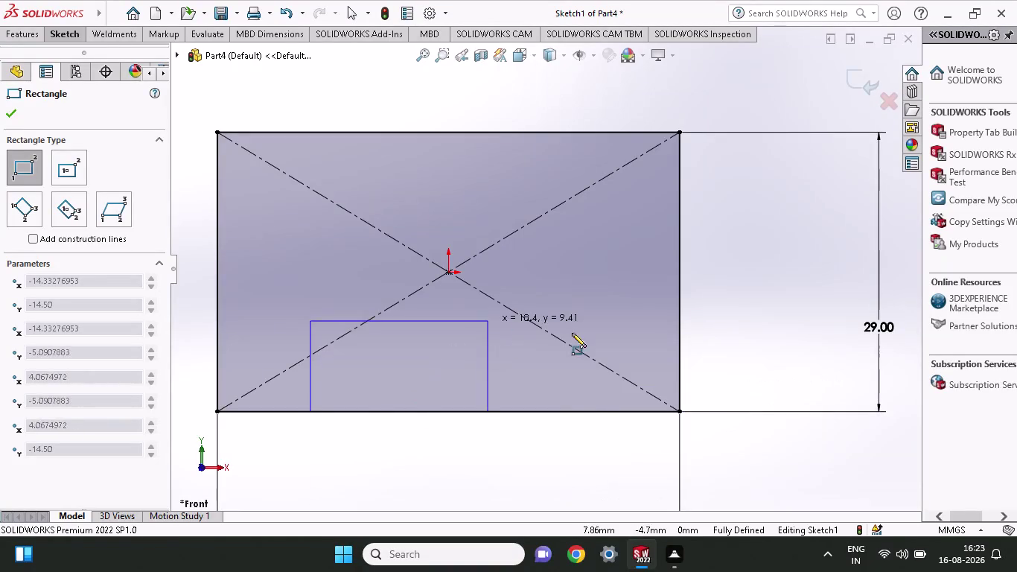
Finish the lower inner rectangle on the bottom edge and dimension its height as 32-19 (13).
click(599, 349)
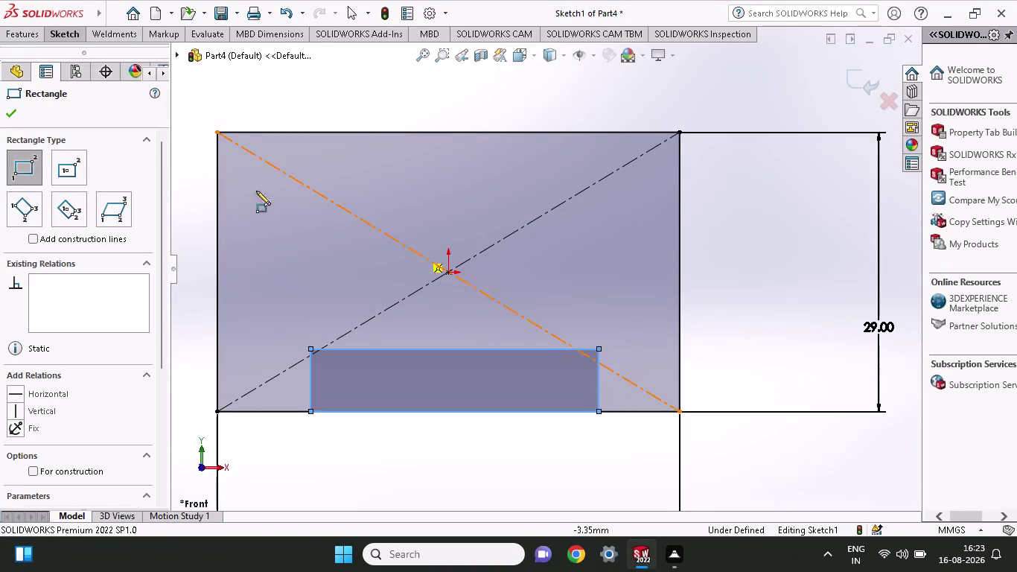
click(62, 39)
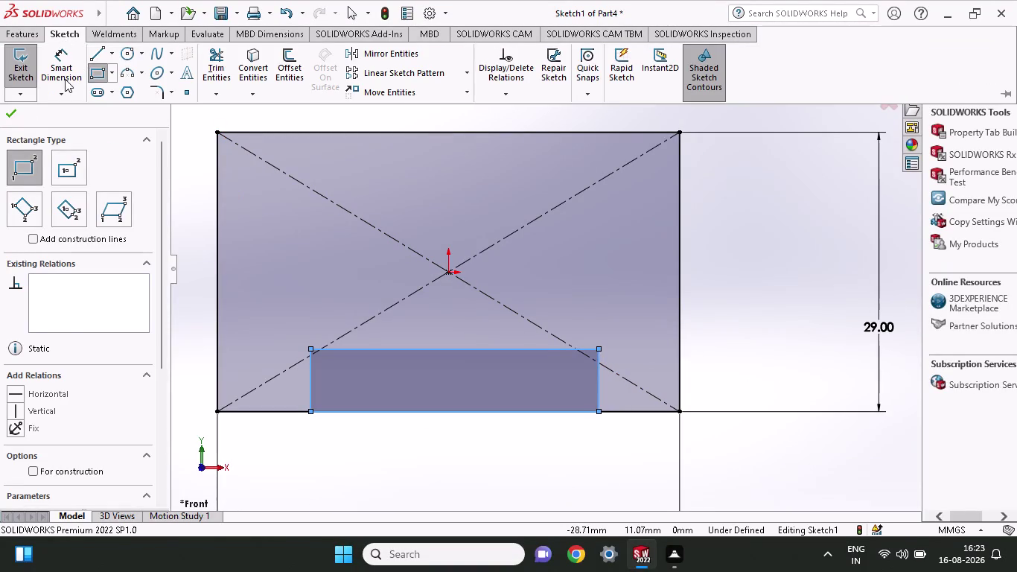
click(65, 79)
scroll(up, 3)
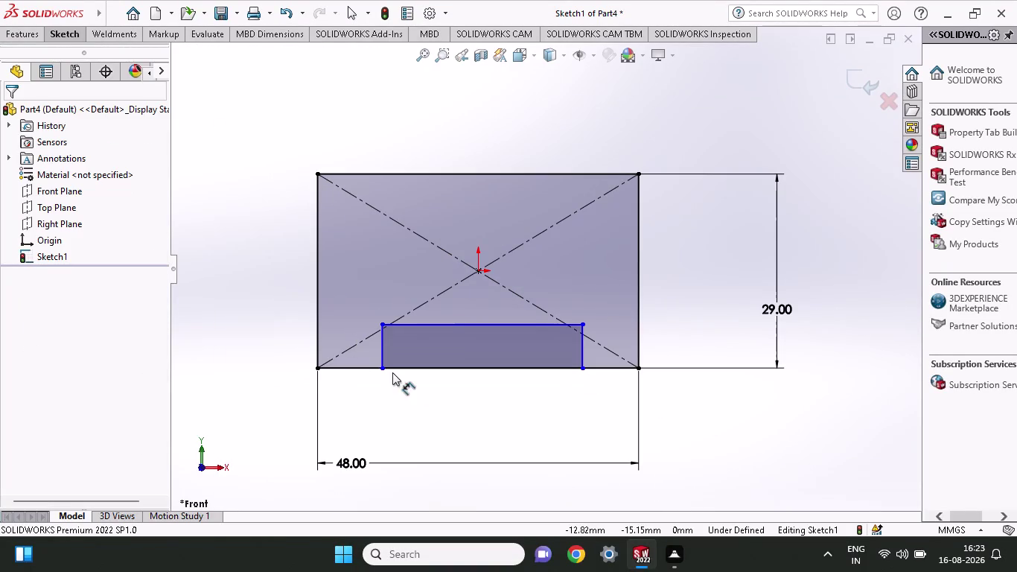
click(379, 370)
click(380, 320)
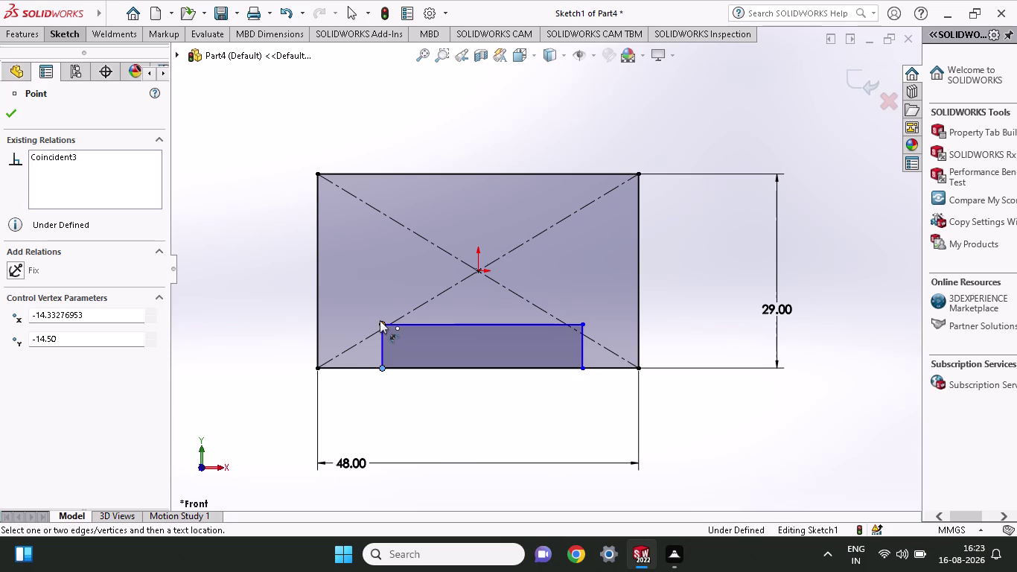
click(243, 315)
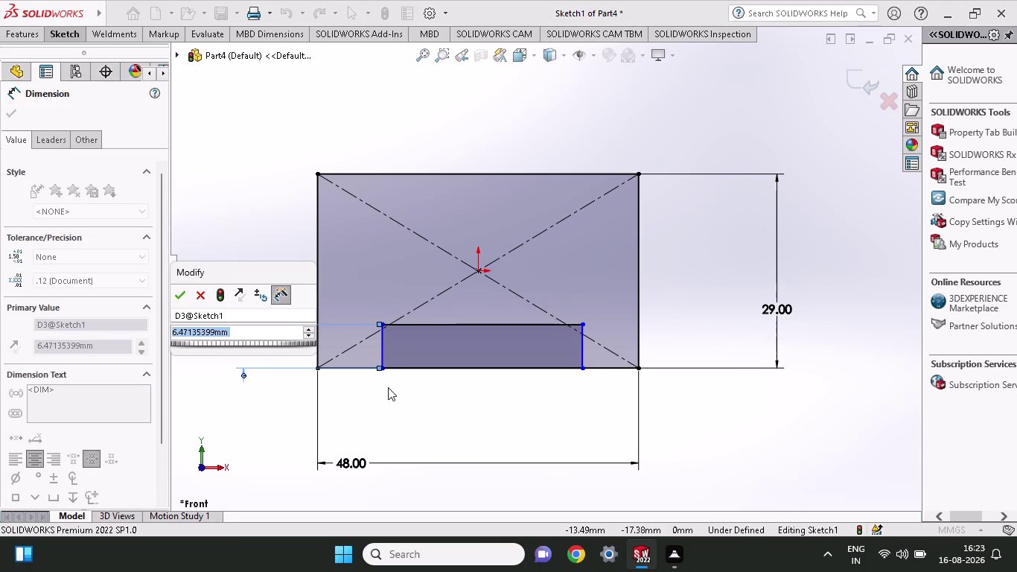
text(32-)
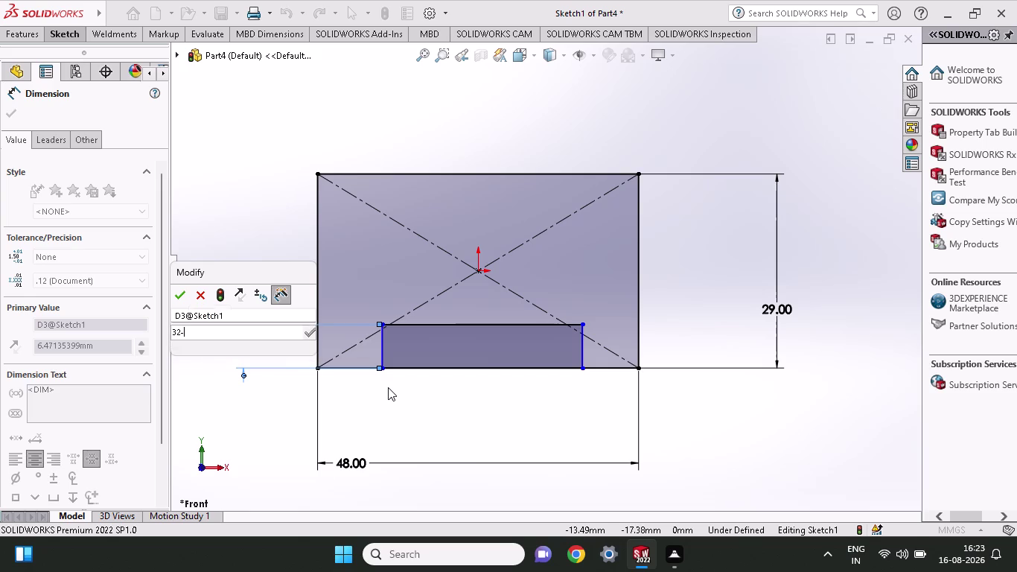
text(19)
key(Return)
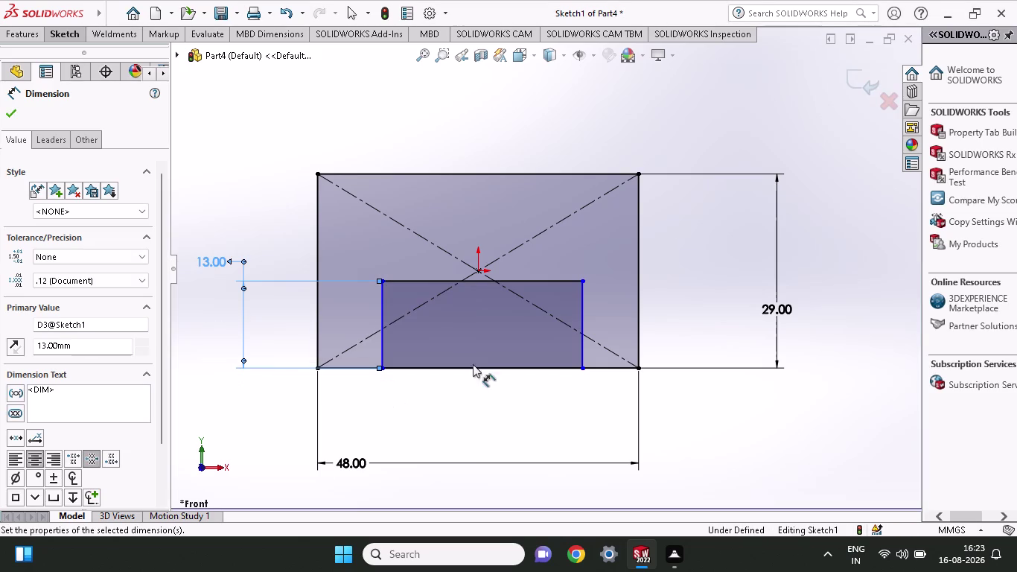
Offset the rectangle's lower-left corner 35/2 (17.5) from the bottom-edge midpoint.
click(382, 367)
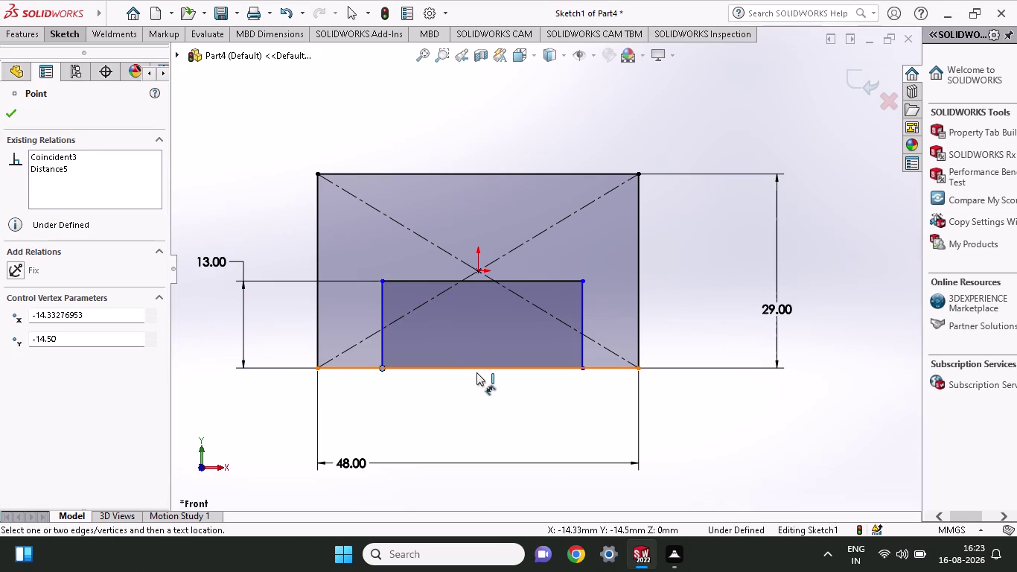
click(480, 367)
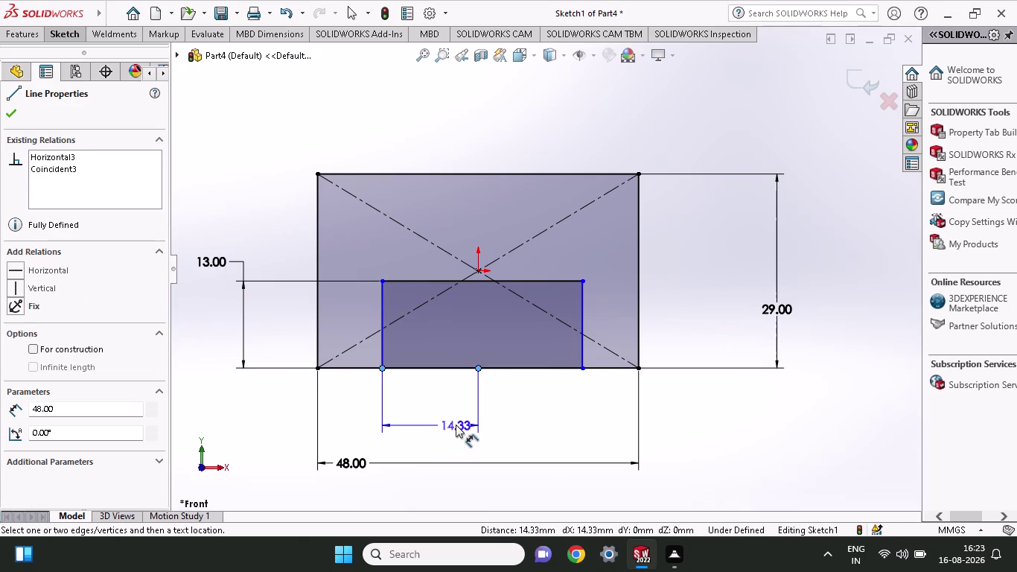
click(455, 425)
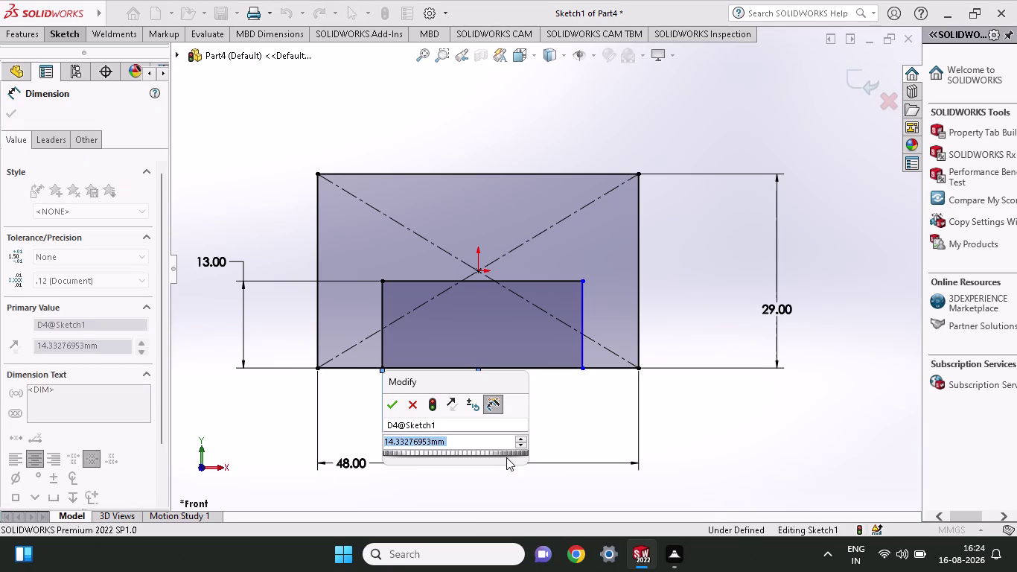
key(3)
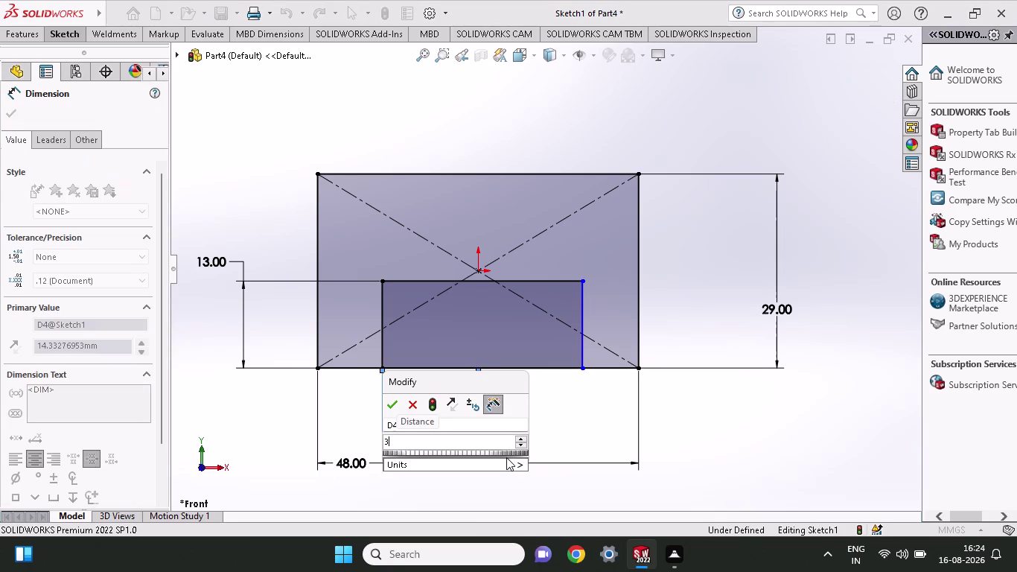
text(5/2)
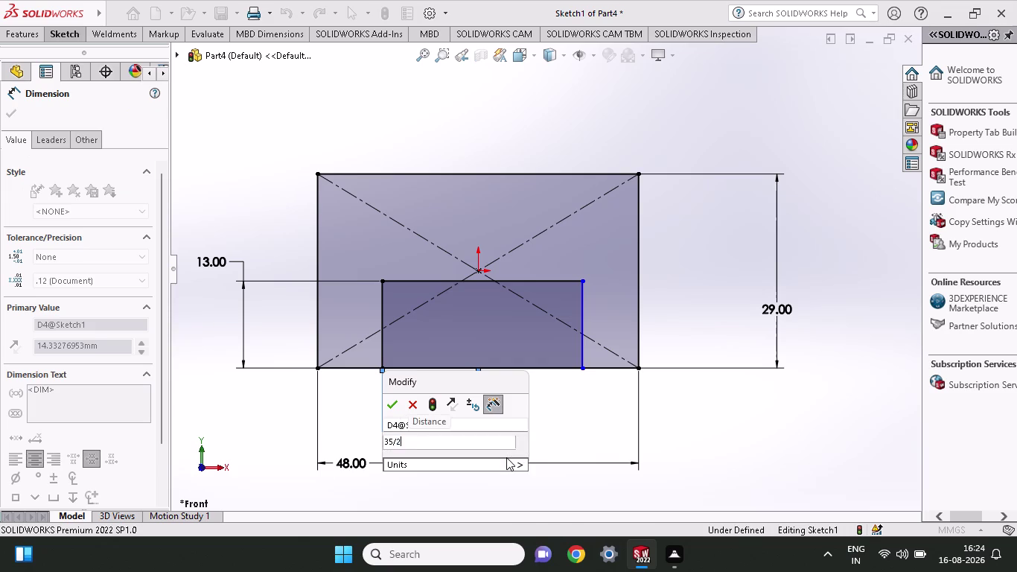
key(Return)
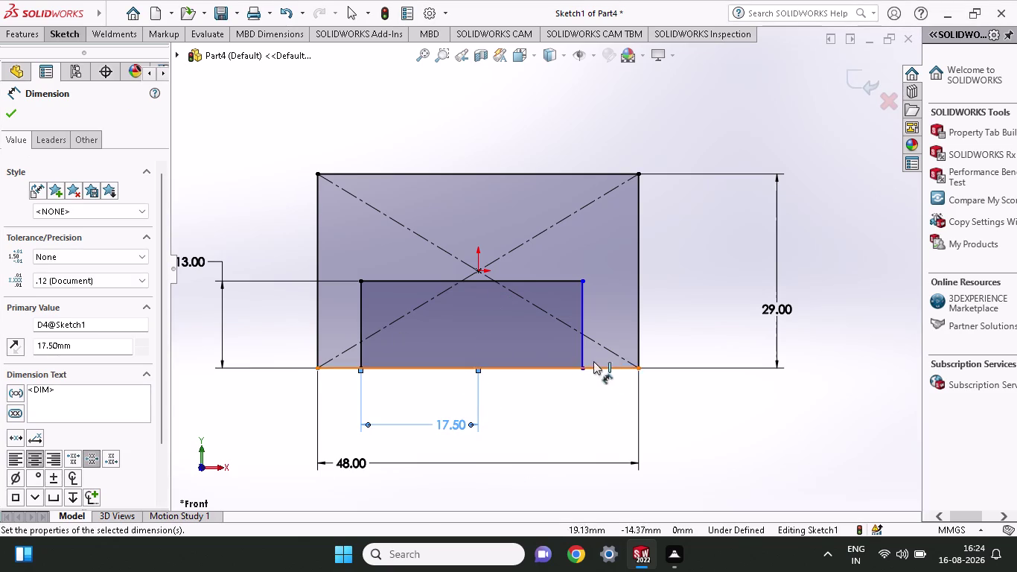
Dimension the lower inner rectangle's width to 35 mm.
click(586, 366)
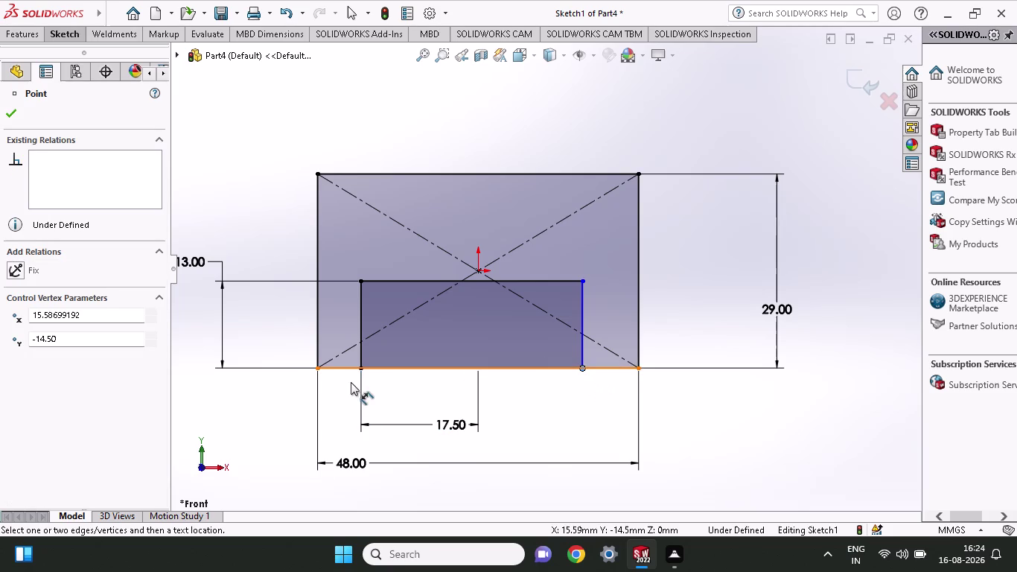
click(357, 370)
click(499, 443)
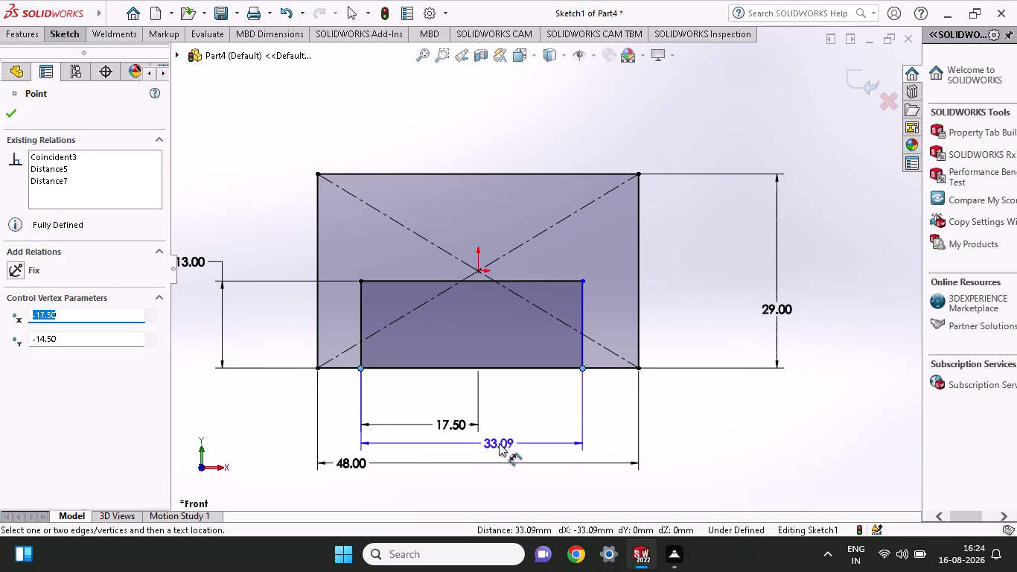
text(35)
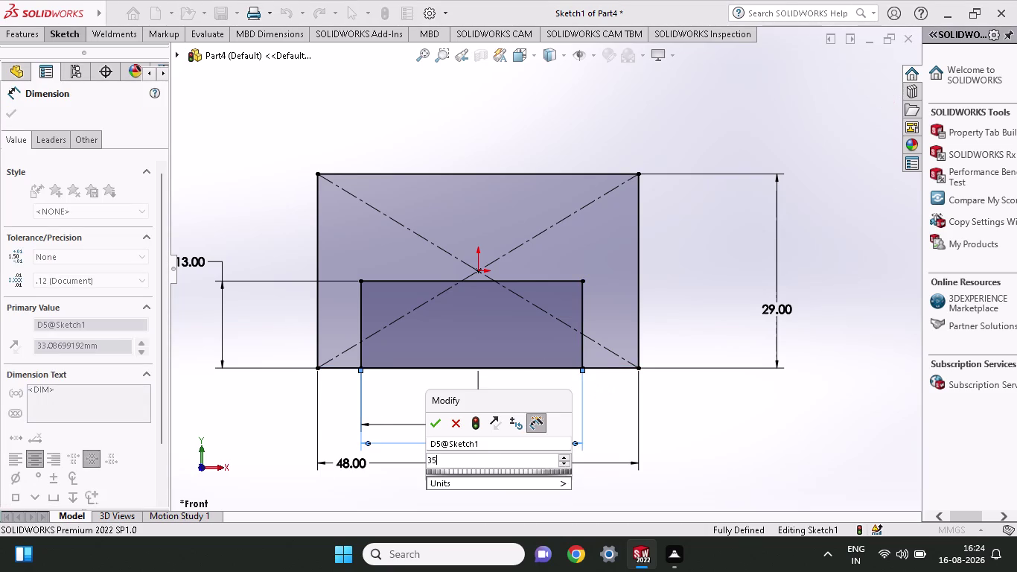
key(Return)
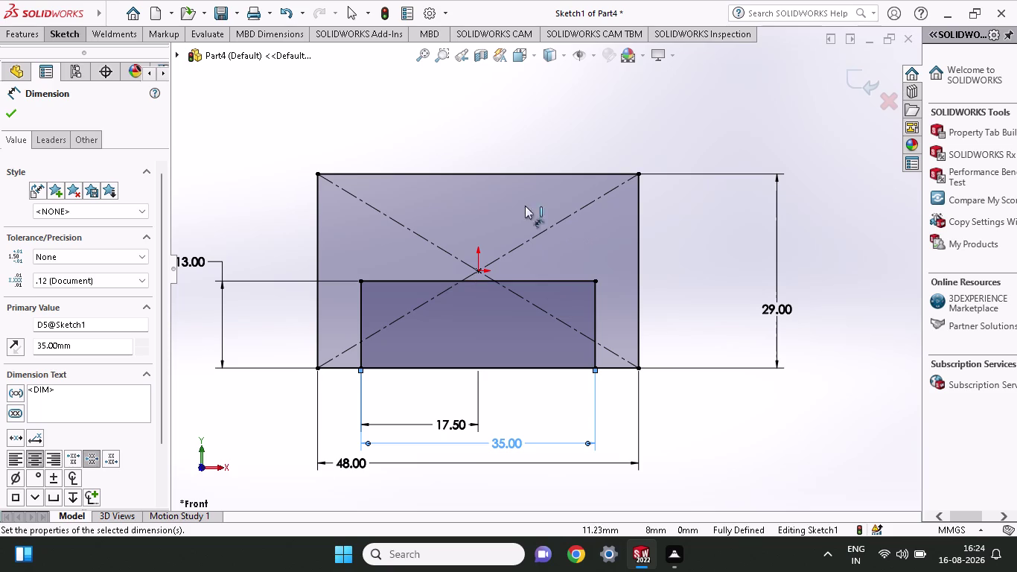
click(44, 35)
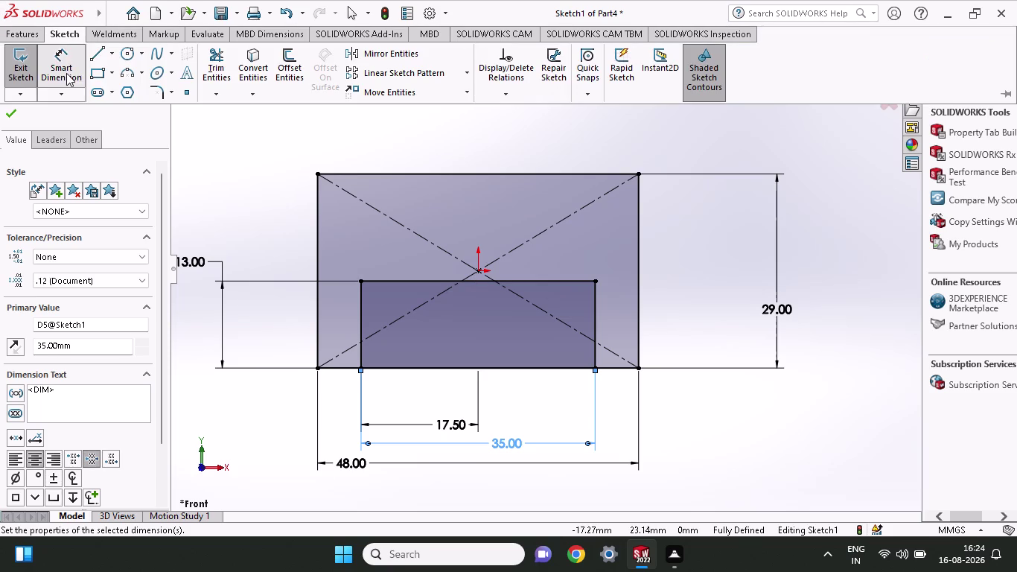
click(92, 72)
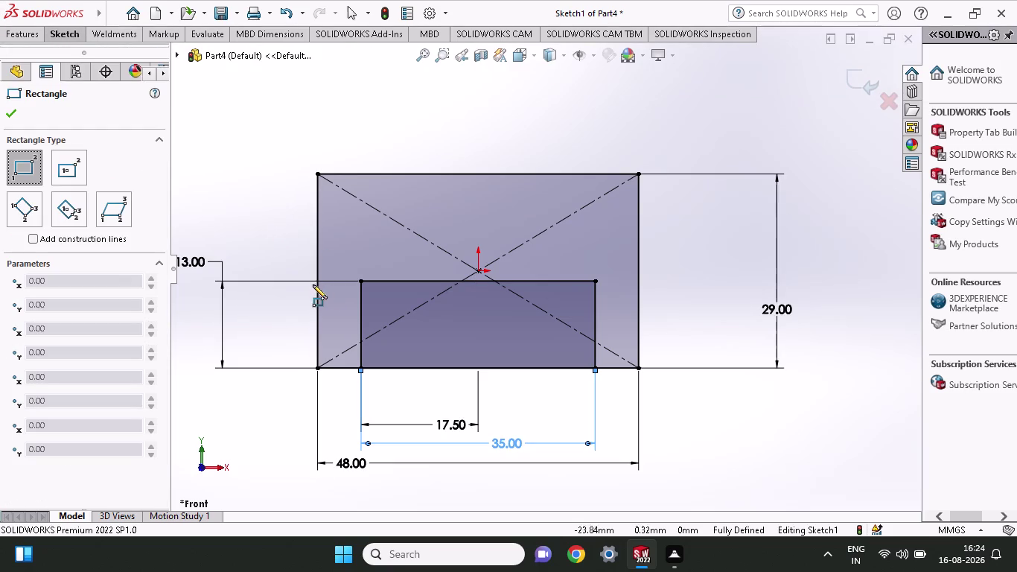
Draw an upper rectangle spanning from the left edge to the right edge.
click(316, 278)
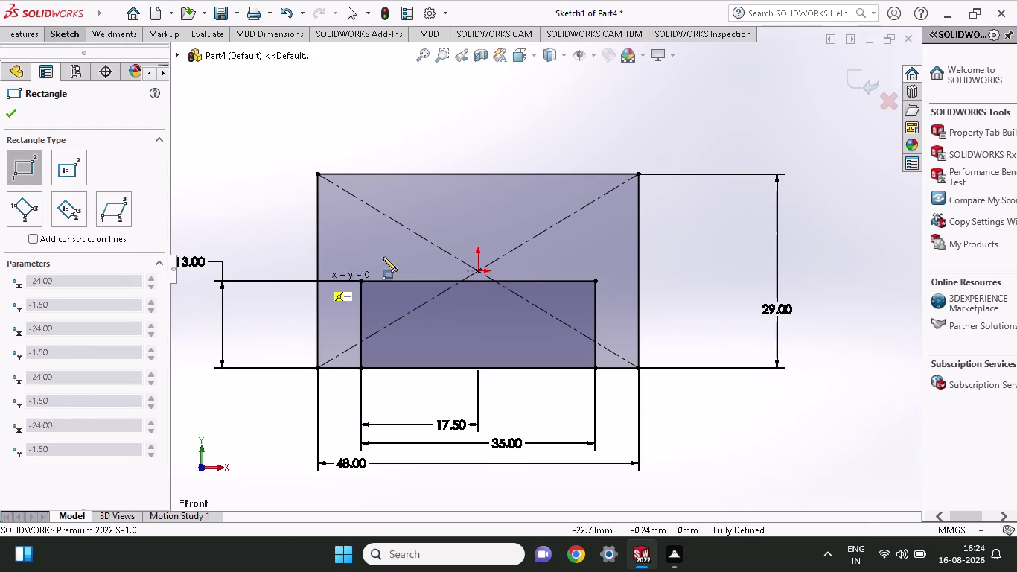
click(635, 232)
click(66, 38)
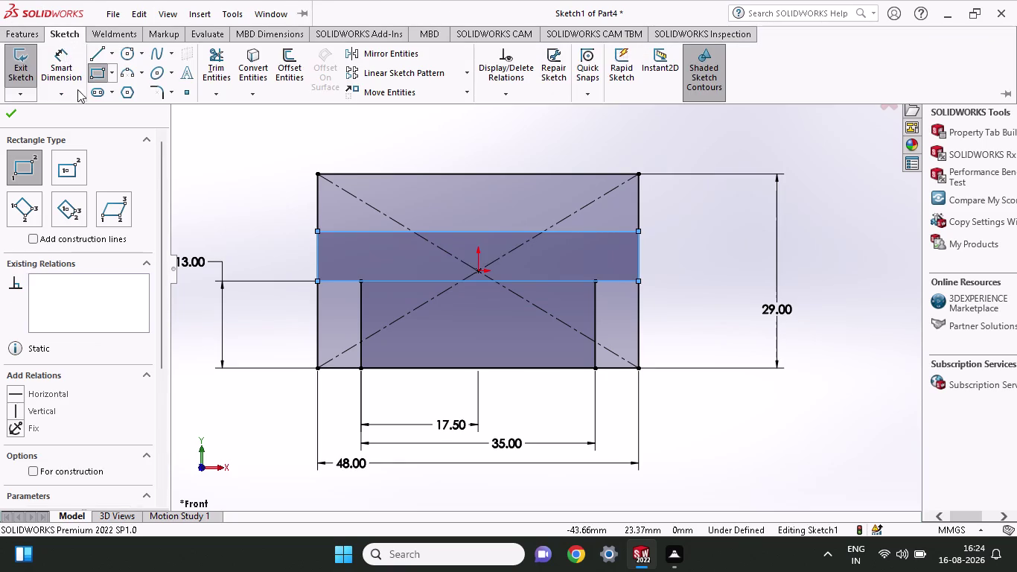
click(70, 74)
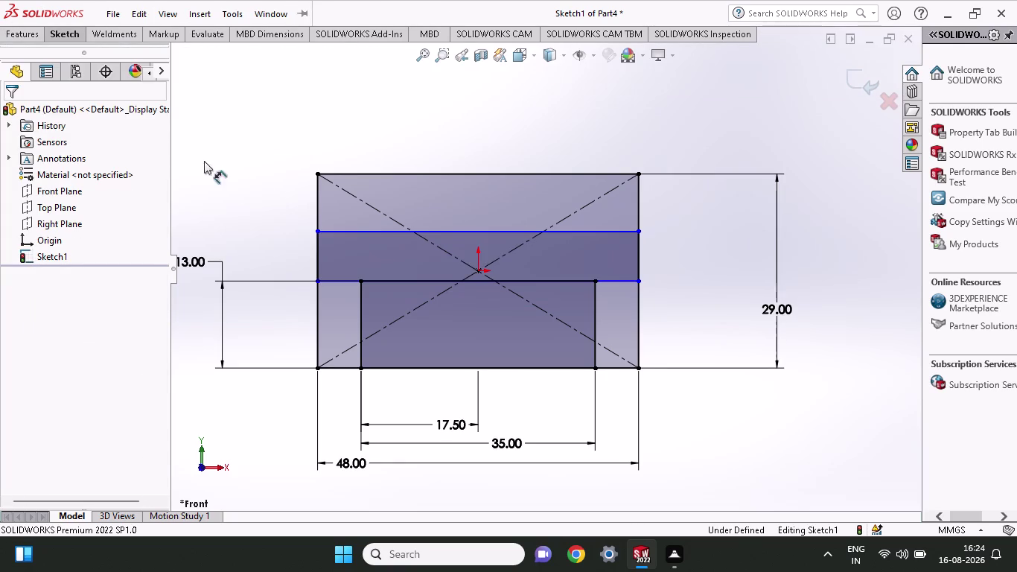
Dimension the band's height as 38-32, making it 6 mm.
click(318, 279)
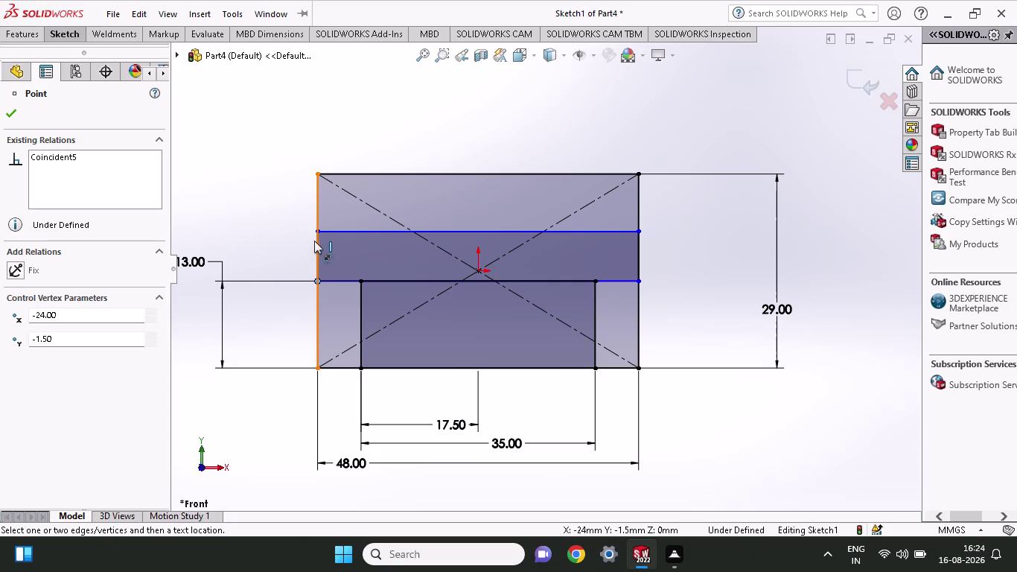
click(318, 233)
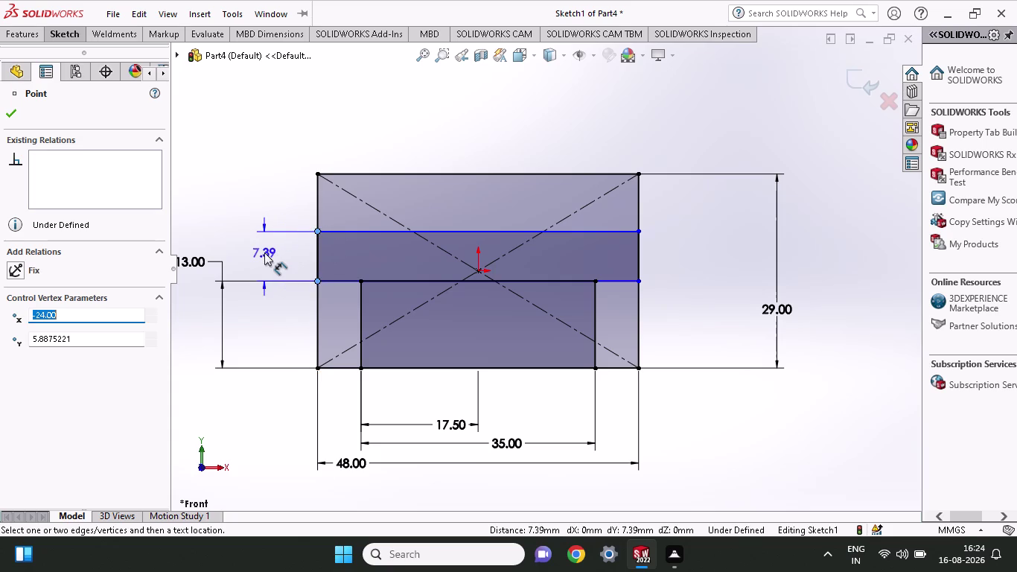
click(264, 252)
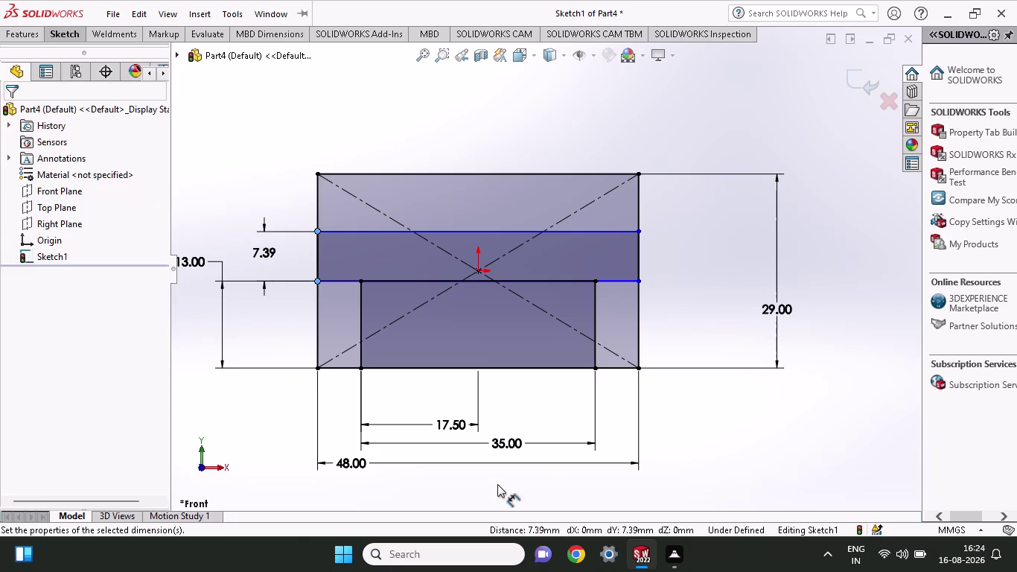
text(38-)
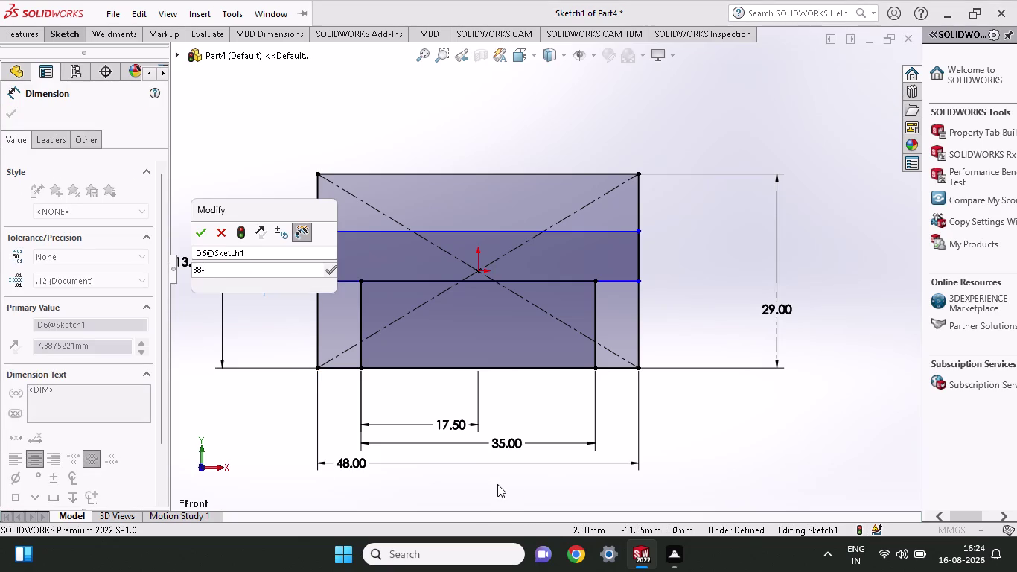
text(32)
key(Return)
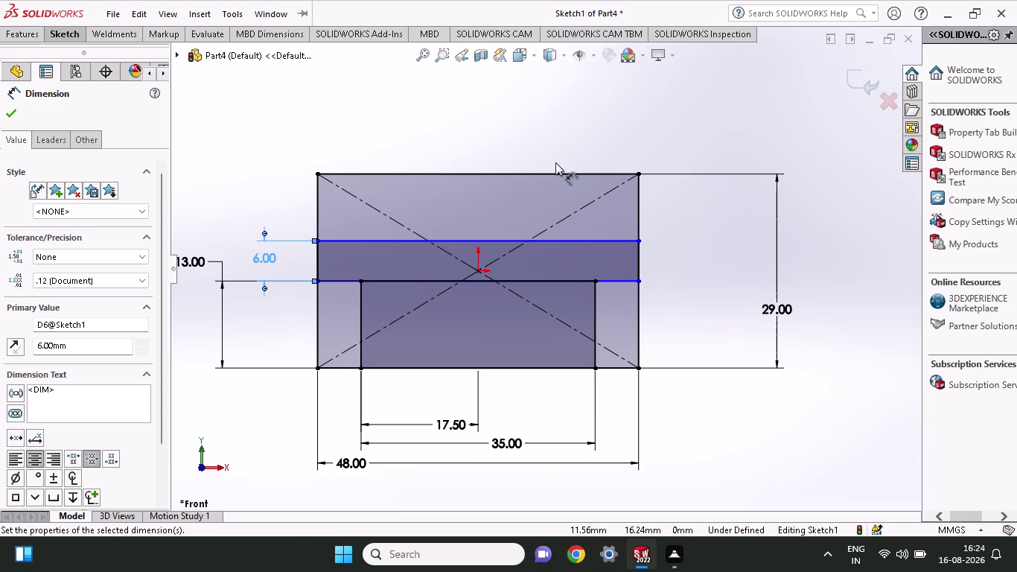
click(60, 25)
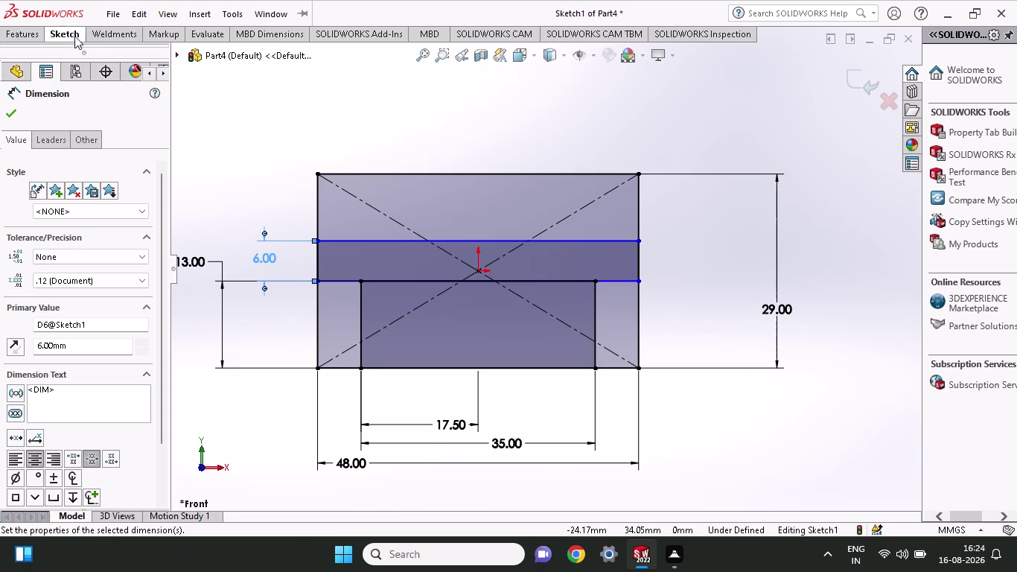
click(70, 38)
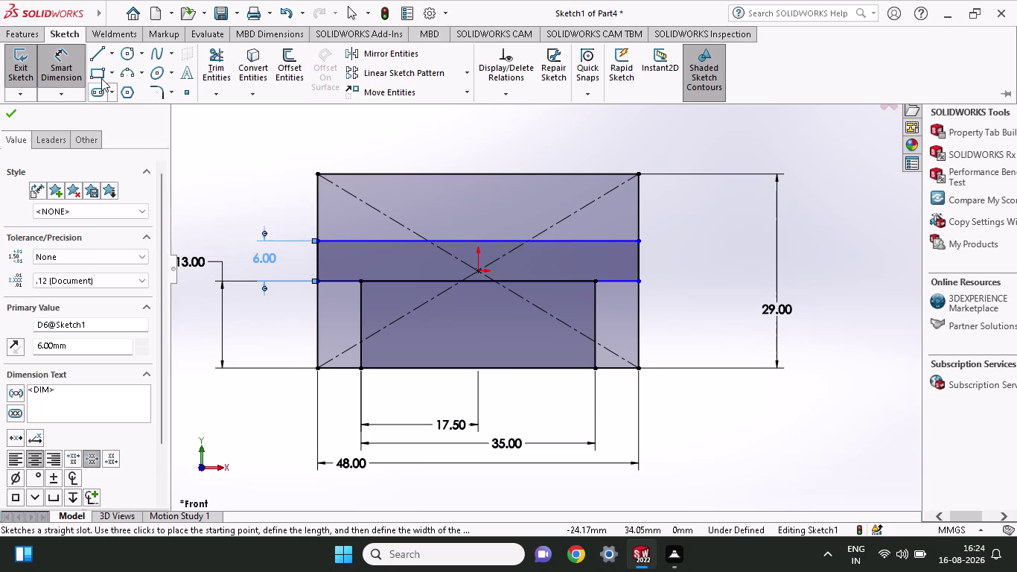
Draw a corner rectangle above the band, resting on its upper line.
click(102, 70)
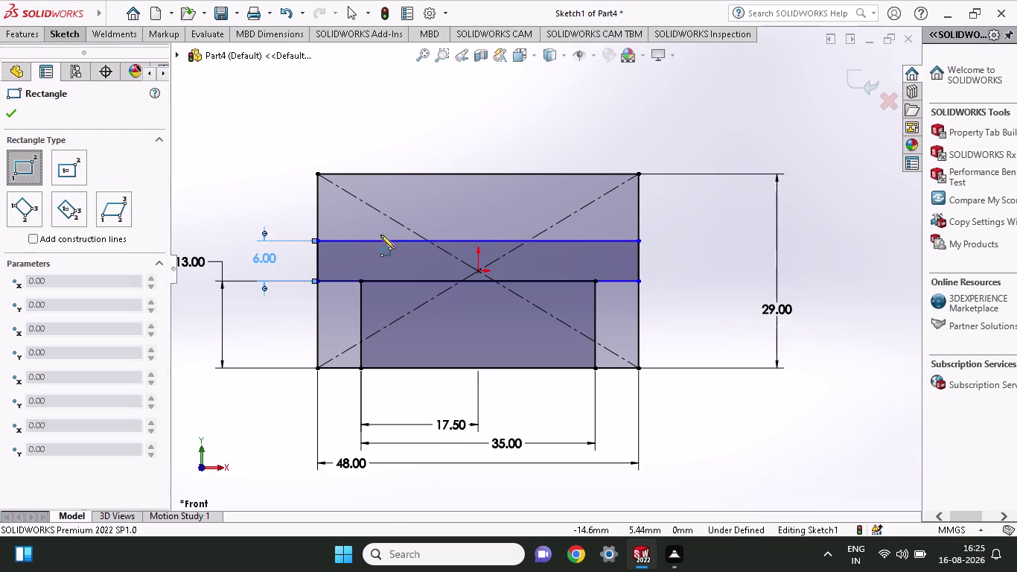
click(380, 242)
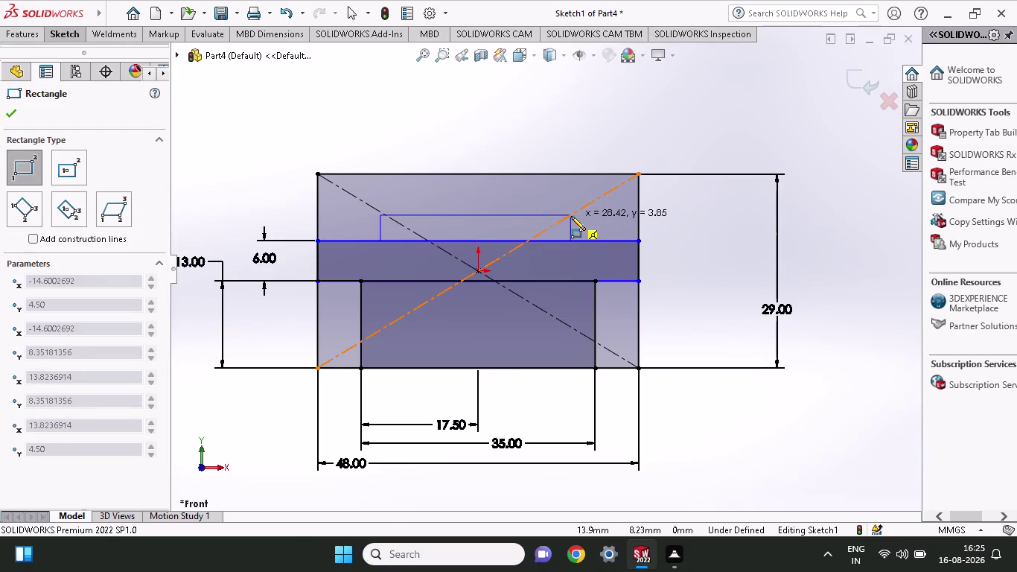
click(571, 216)
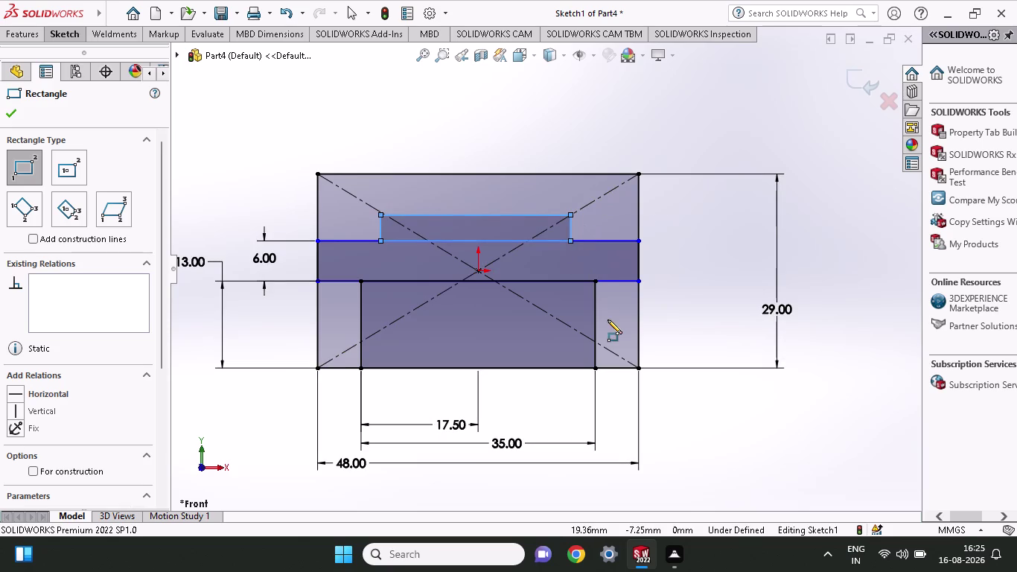
click(69, 30)
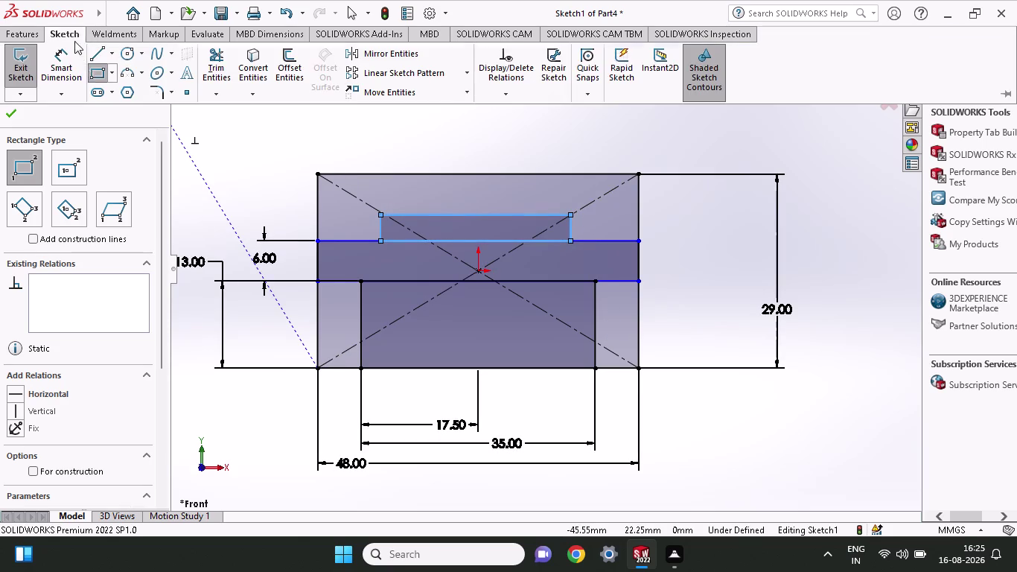
click(47, 61)
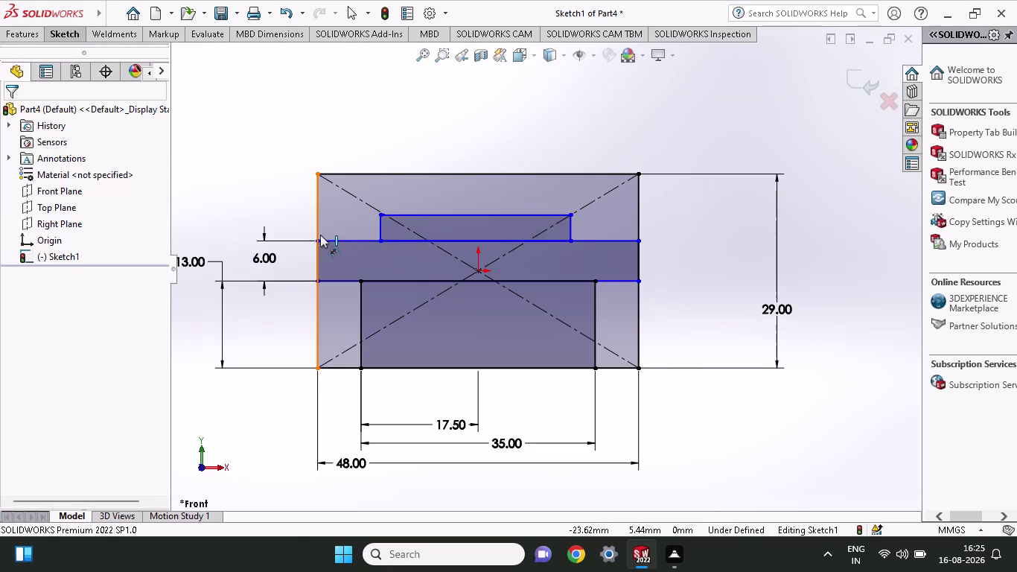
Try a 3 mm height dimension from the band's upper line, then undo it.
click(319, 238)
click(379, 214)
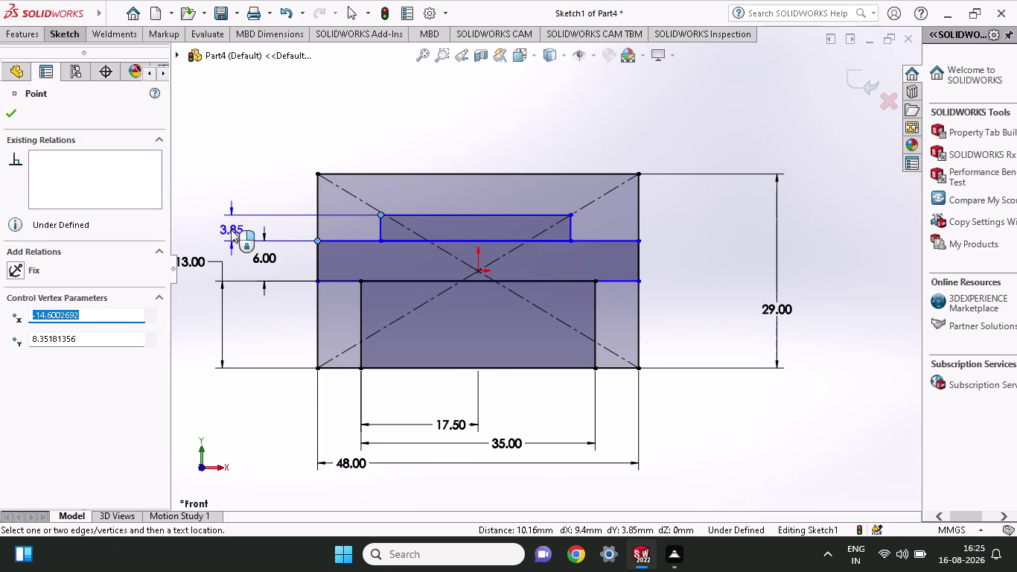
click(231, 230)
key(3)
key(Return)
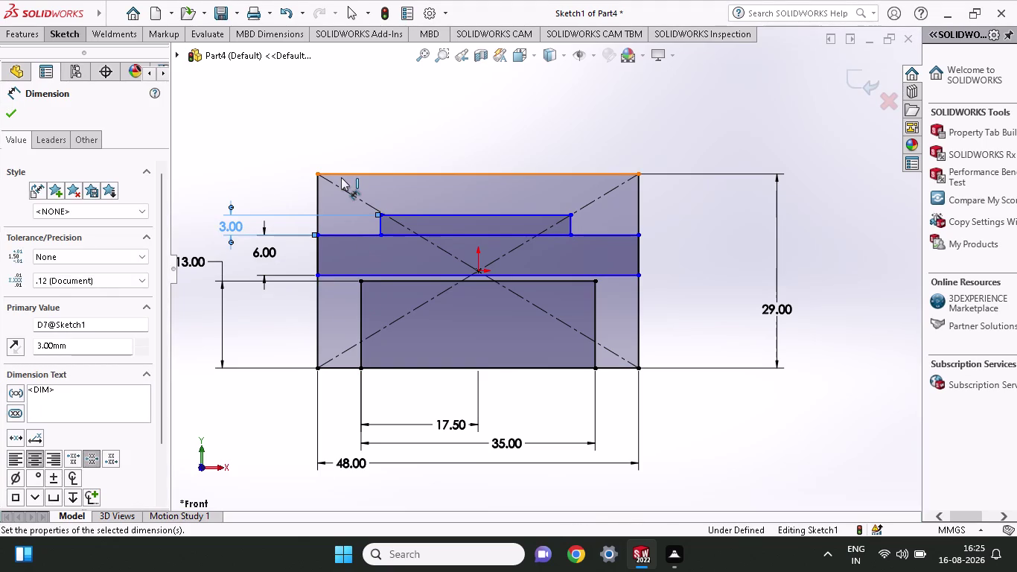
key(ctrl+z)
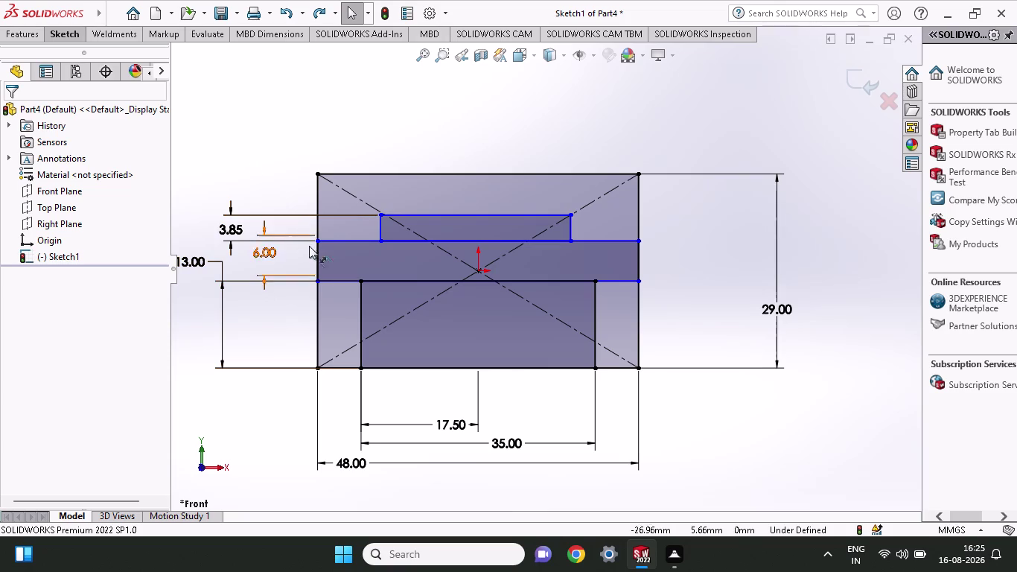
key(grave)
key(grave)
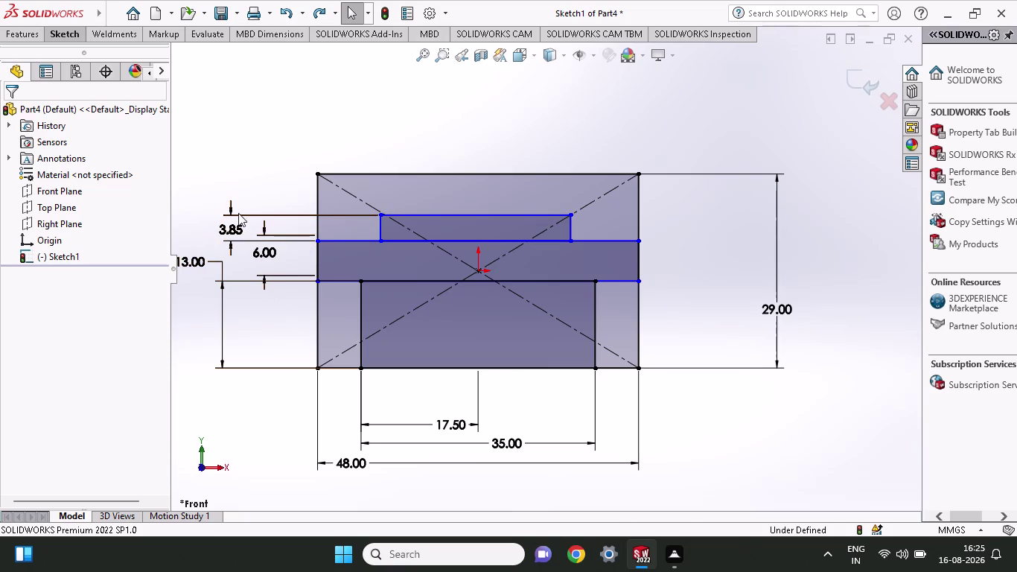
key(ctrl+z)
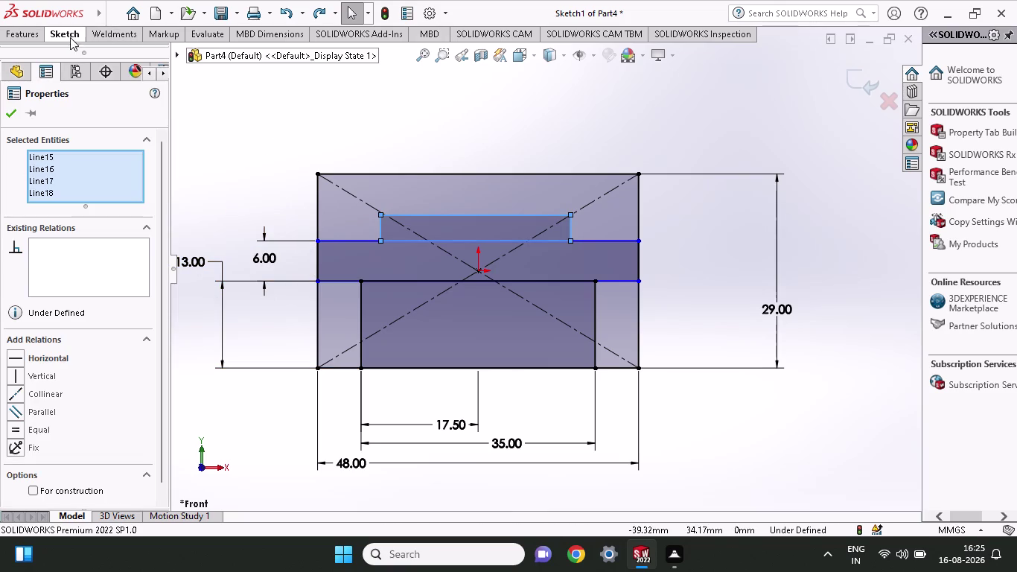
click(73, 35)
Try a 9 mm distance from the rectangle's top to the band's lower line, then undo it.
click(84, 64)
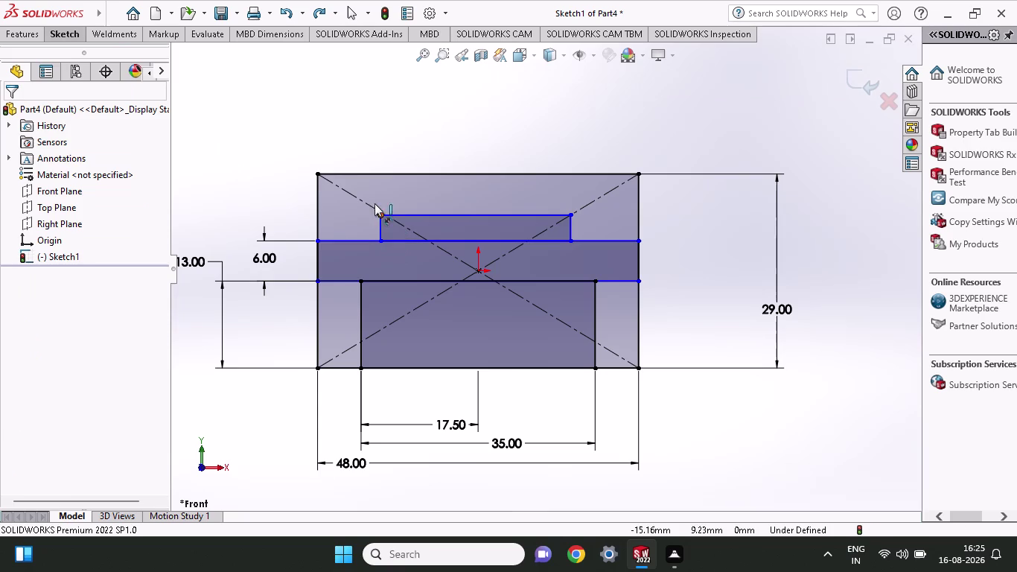
click(378, 213)
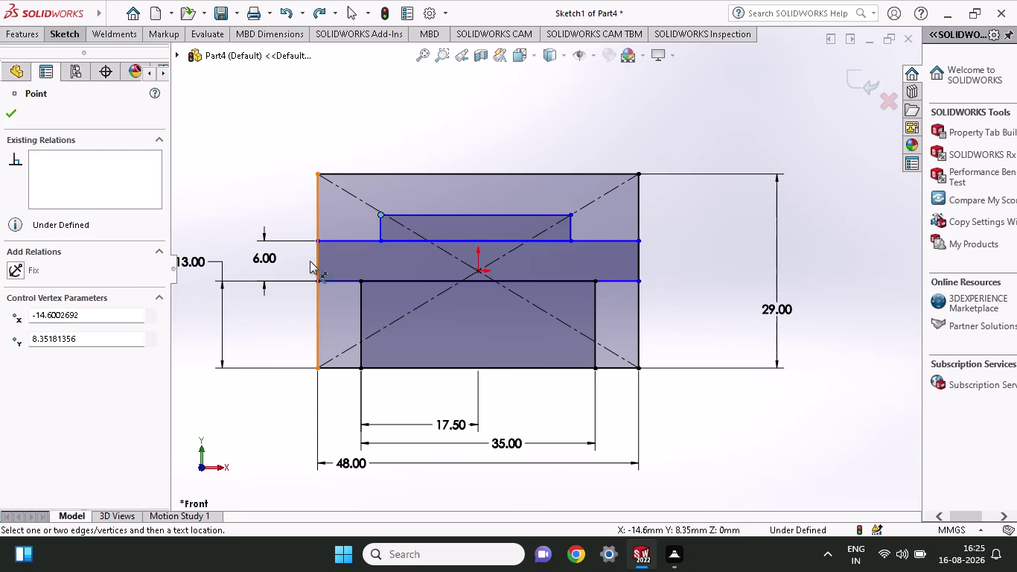
click(322, 283)
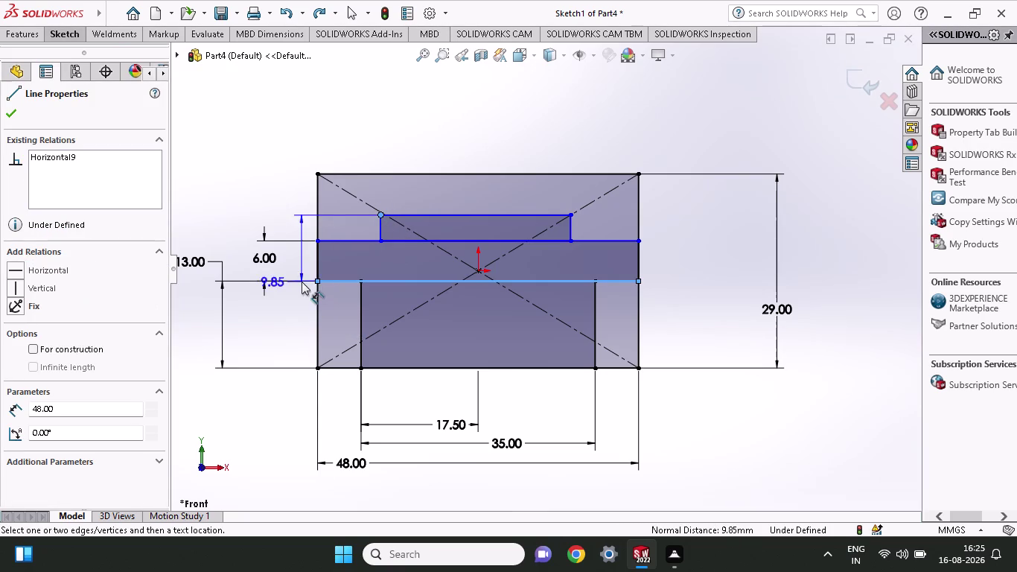
click(233, 279)
key(9)
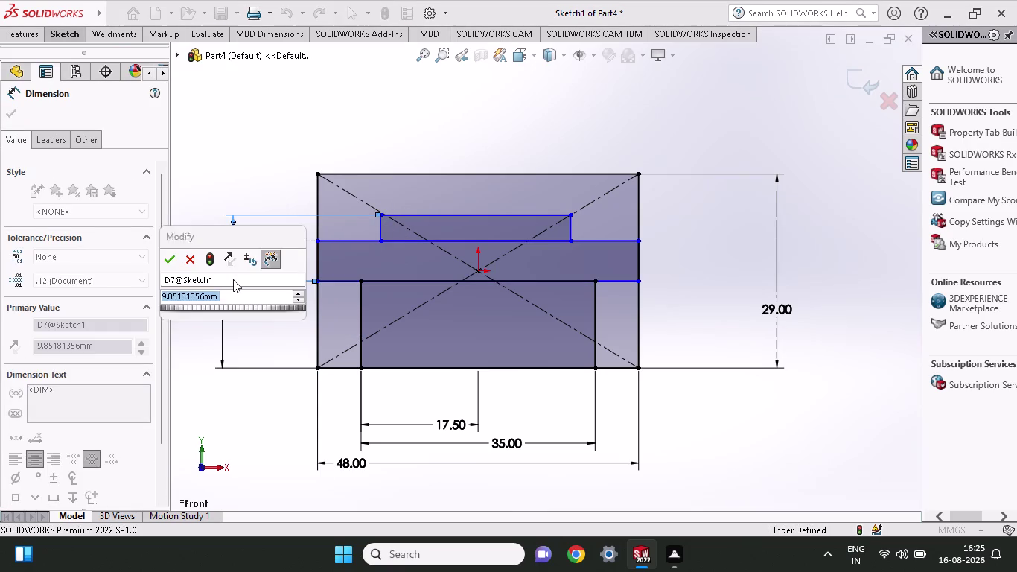
key(Return)
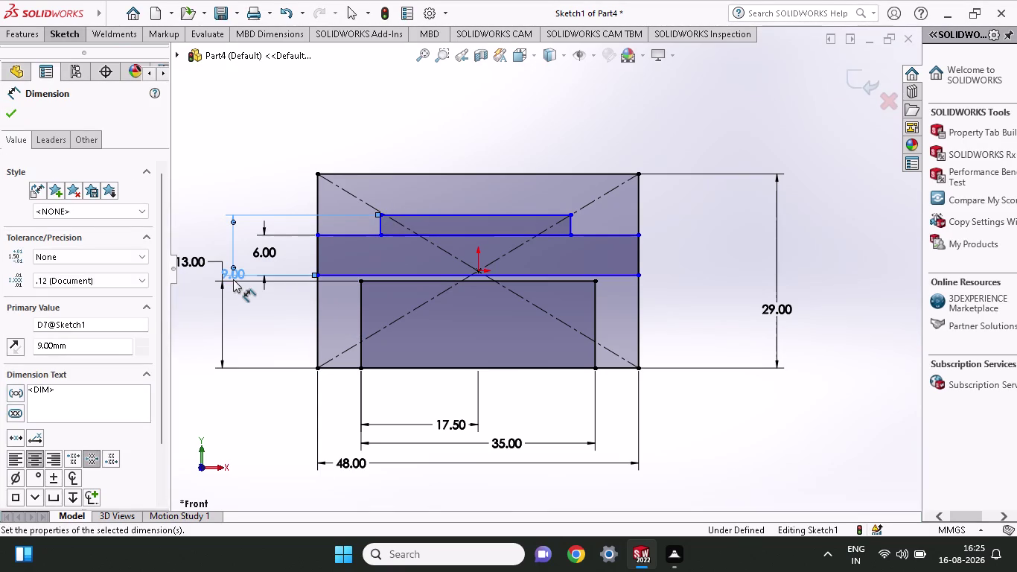
key(ctrl+z)
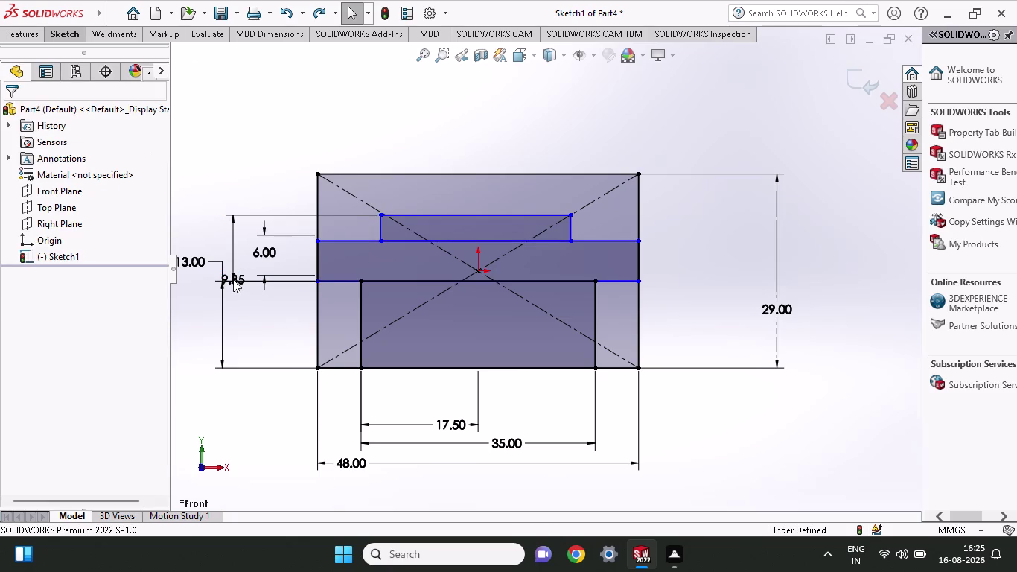
key(ctrl+z)
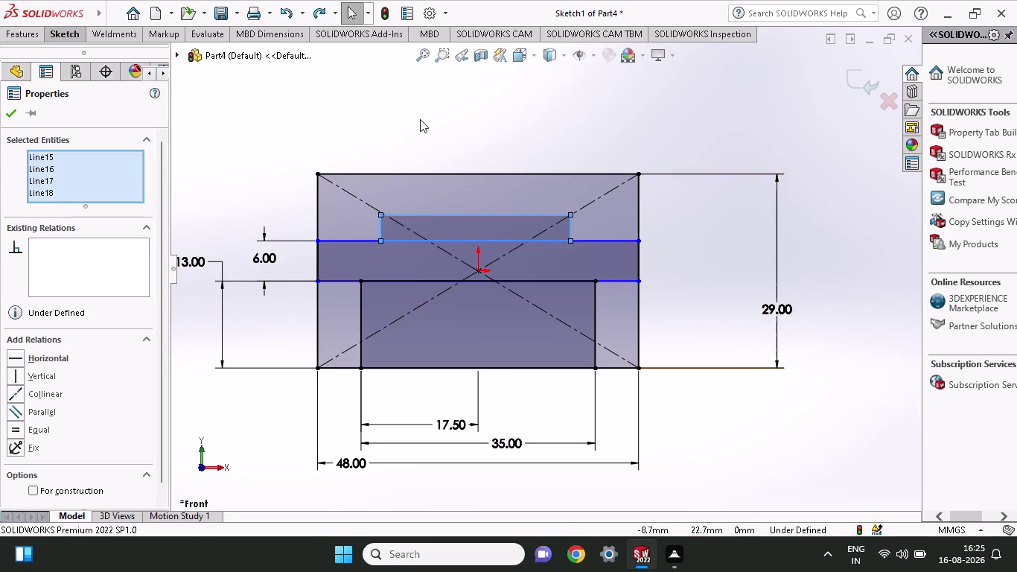
click(62, 37)
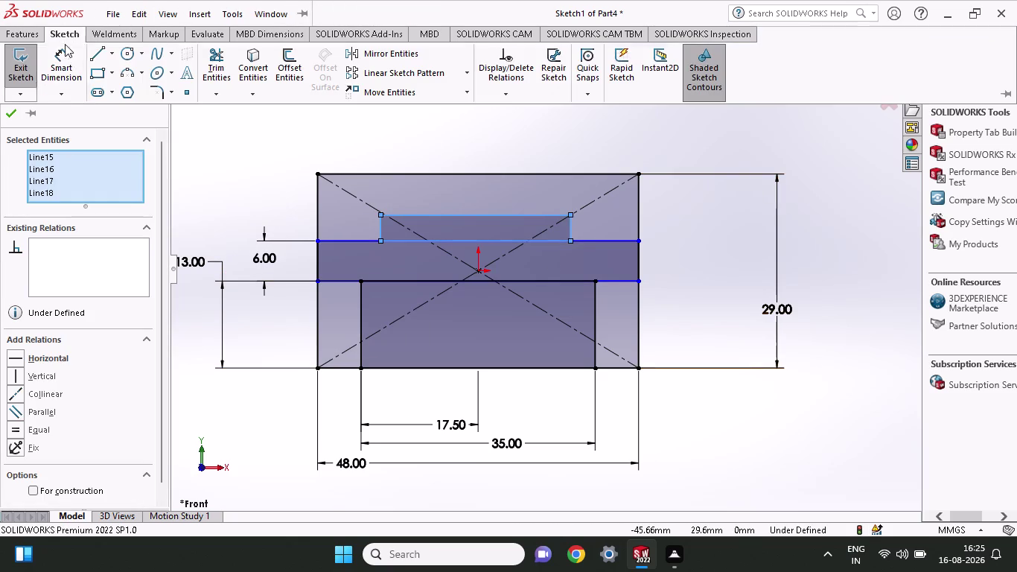
Add a 6.15 mm vertical dimension from the outer top-left corner to the slot's top-left corner.
click(56, 44)
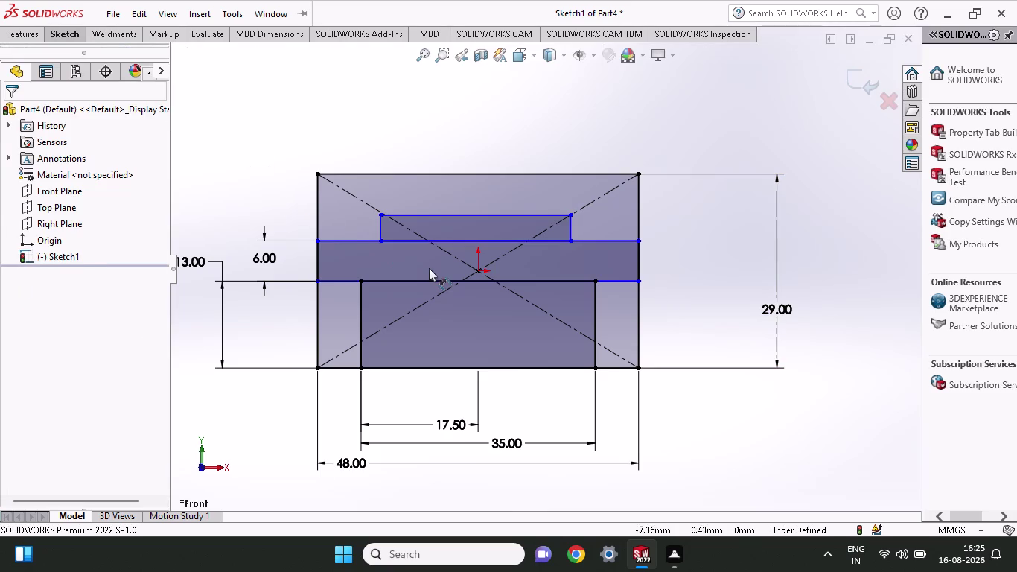
click(381, 212)
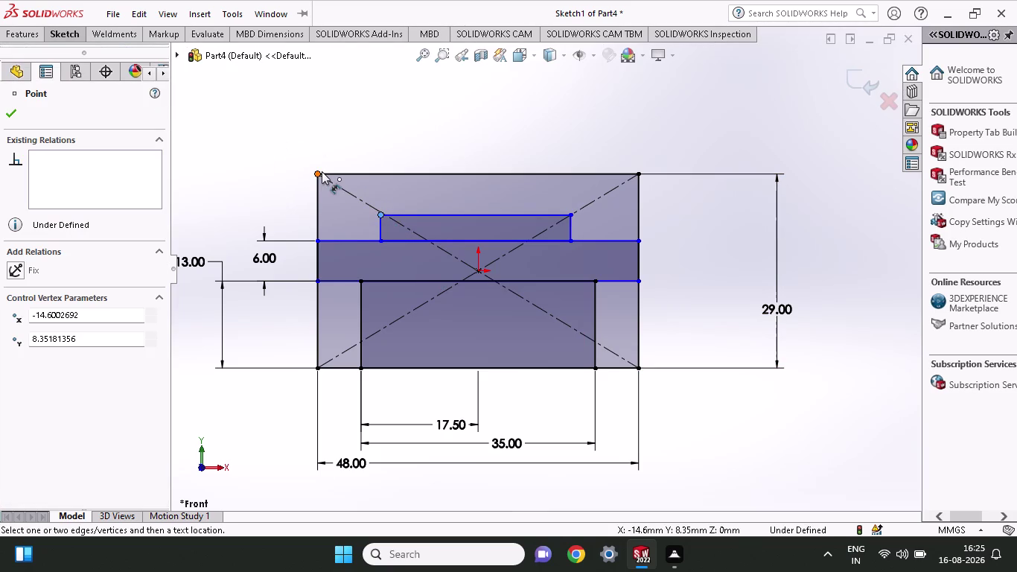
click(314, 174)
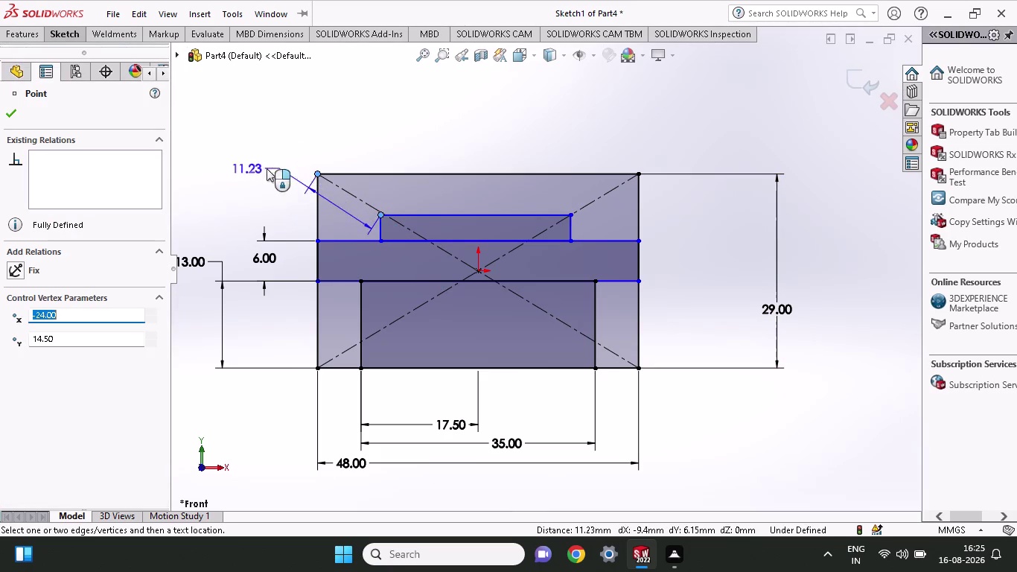
click(209, 198)
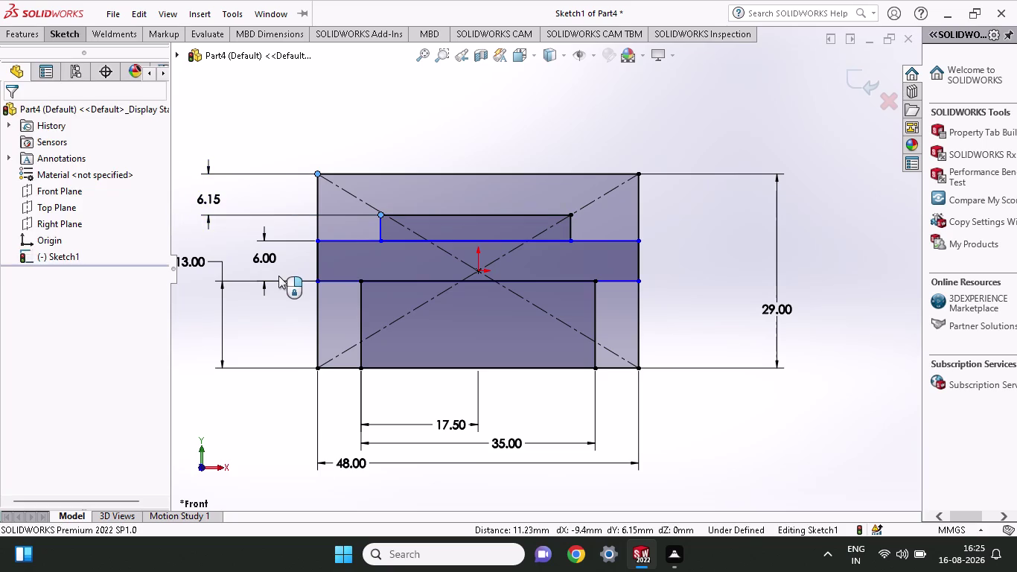
text(29)
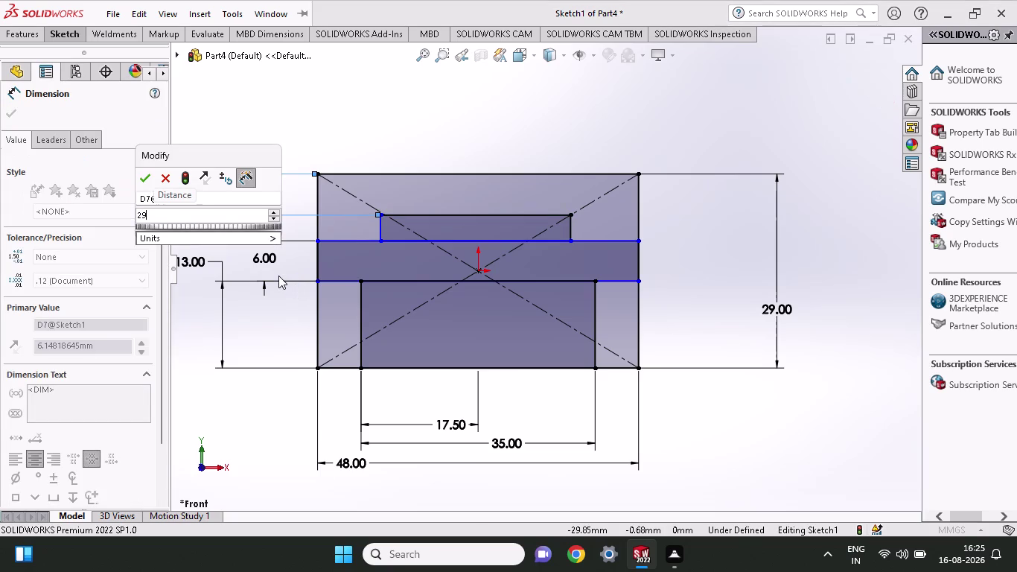
text(-)
key(3)
key(Return)
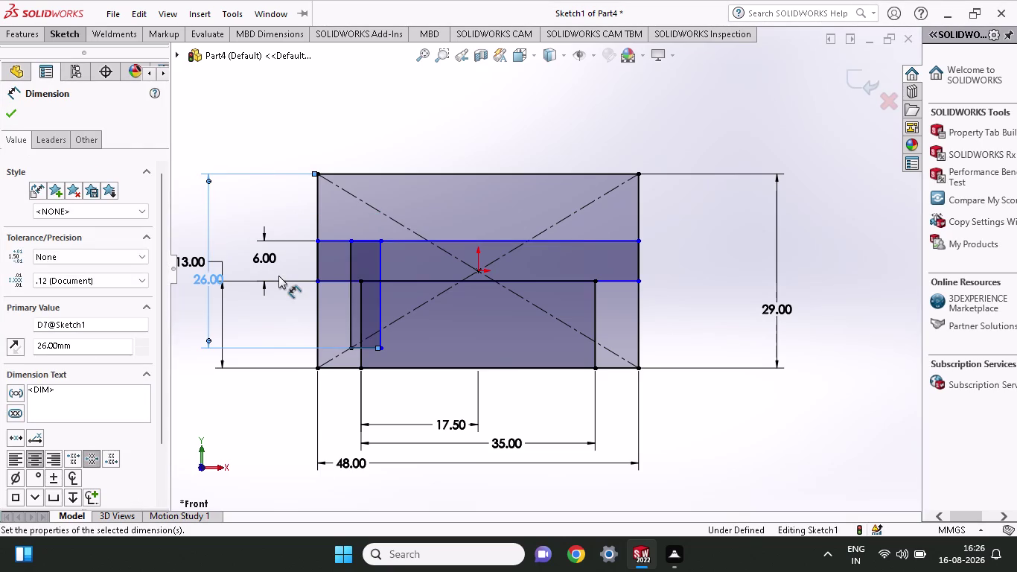
key(ctrl+z)
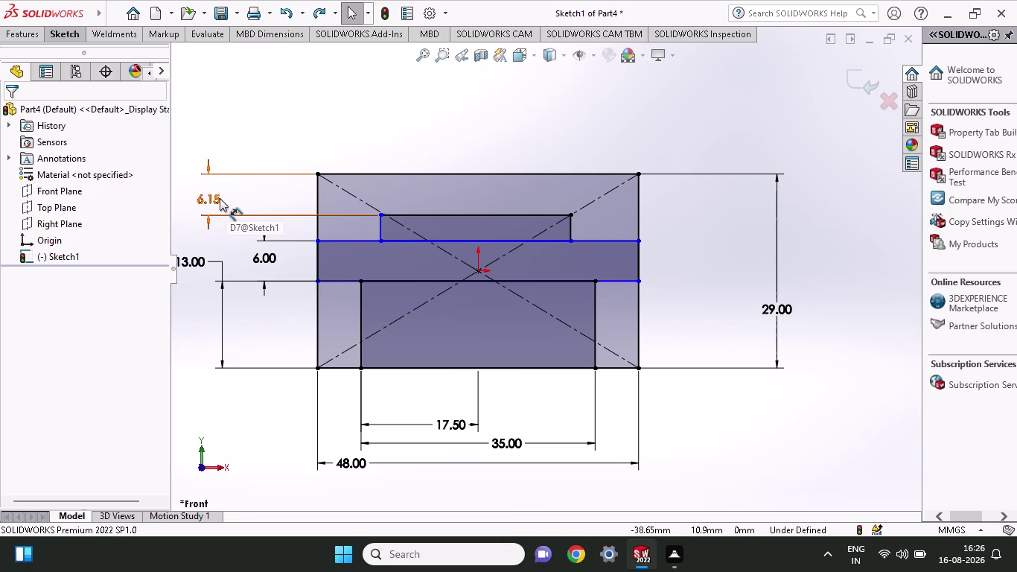
Change the top-offset dimension to 29-19, making it 10 mm.
double_click(220, 198)
text(2)
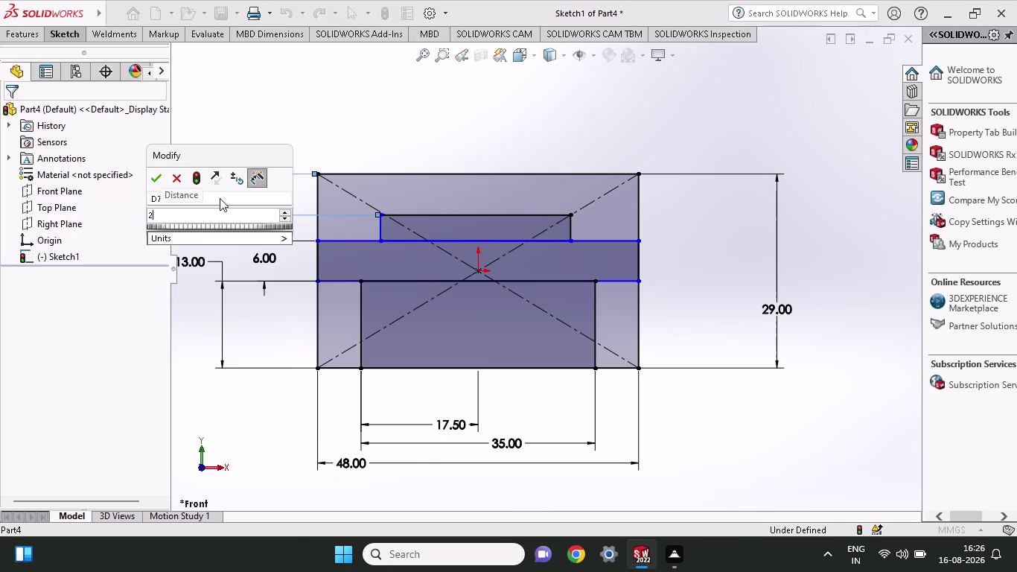
text(9-)
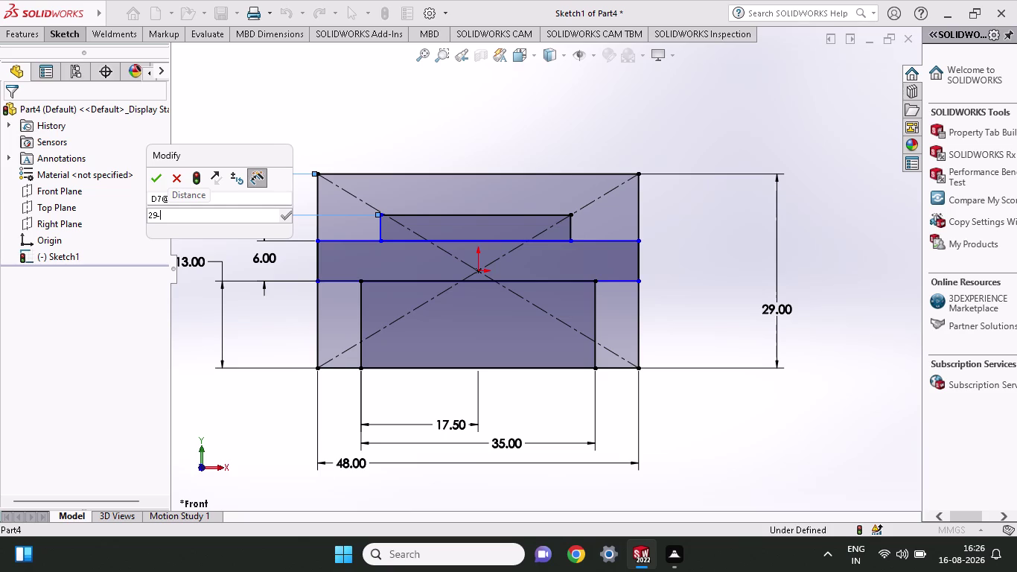
key(period)
key(1)
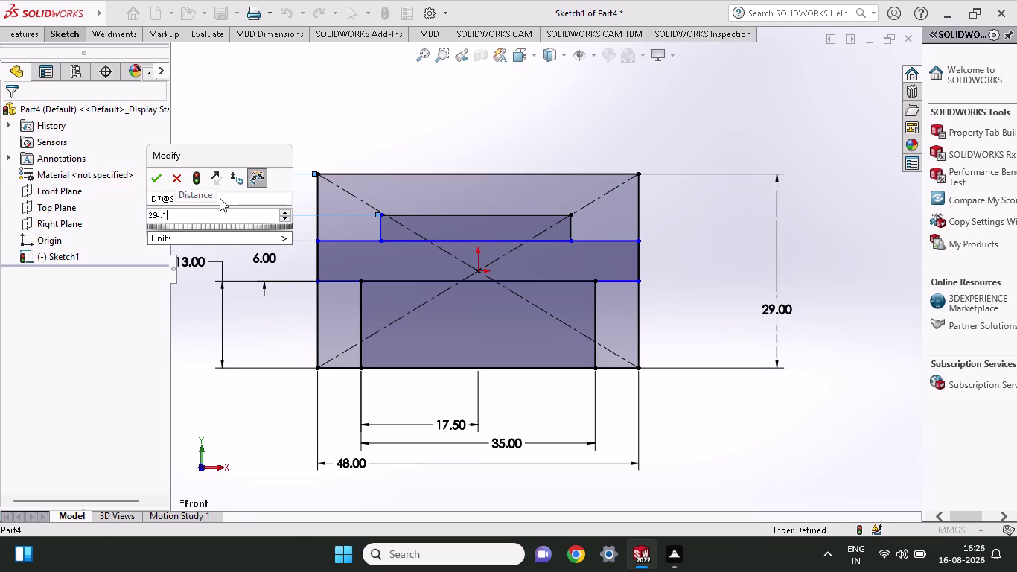
key(BackSpace)
key(BackSpace)
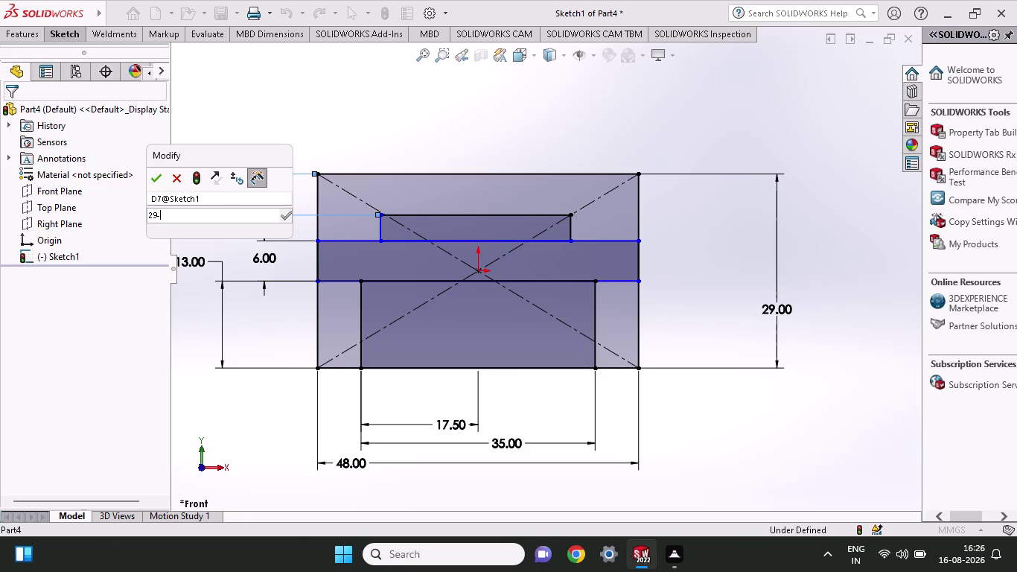
text(19)
key(Return)
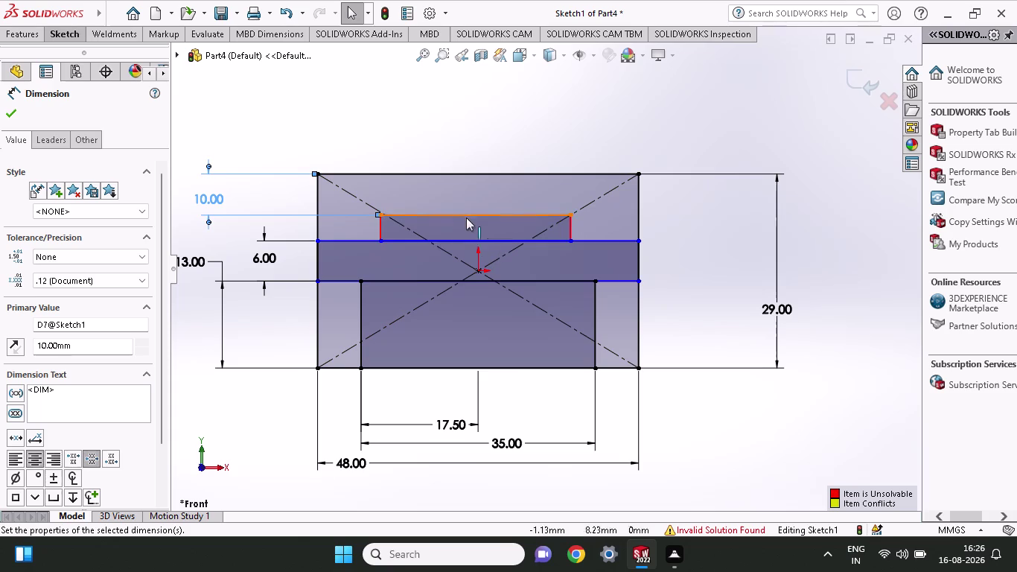
Dimension the upper slot's top edge to a 27 mm width.
click(67, 26)
click(49, 74)
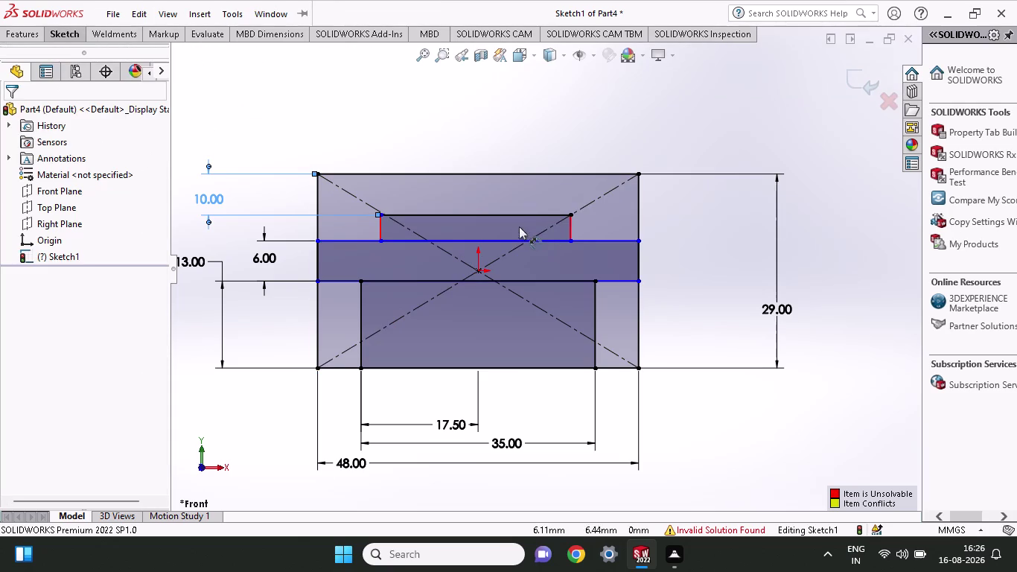
click(519, 217)
click(518, 124)
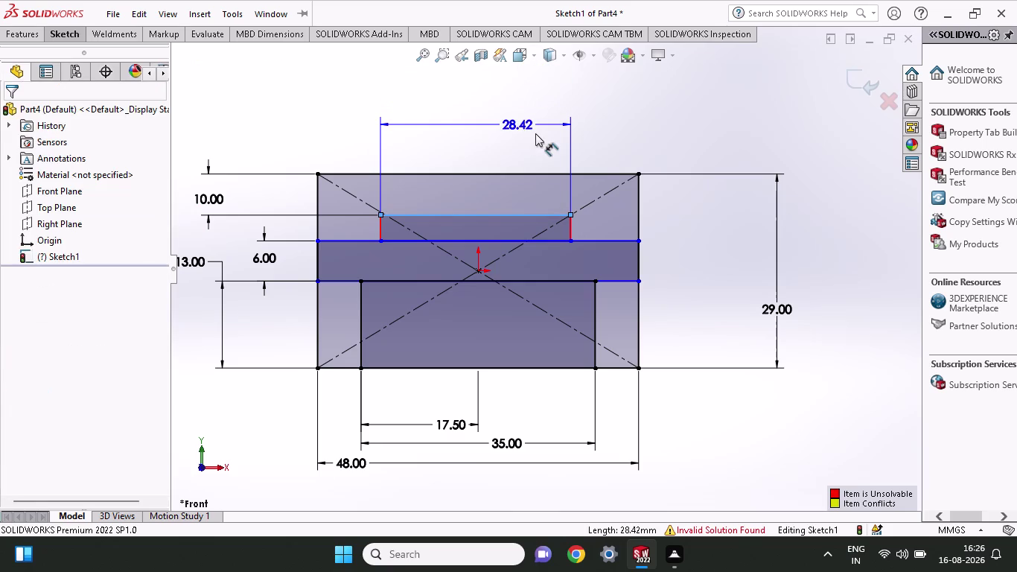
text(27)
key(Return)
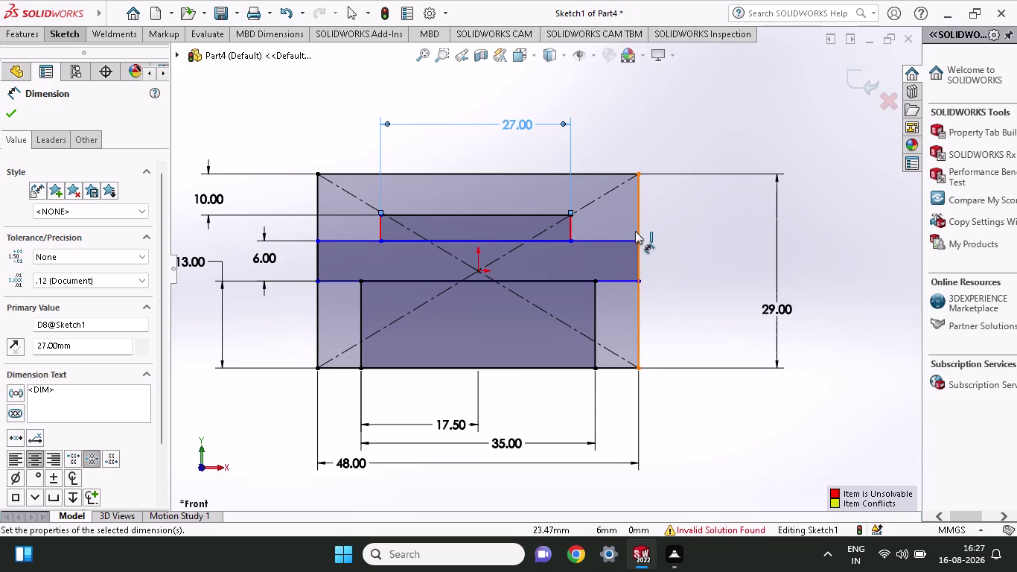
Change the outer rectangle's 29.00 height dimension to 54-19, giving 35 mm.
double_click(772, 303)
text(54)
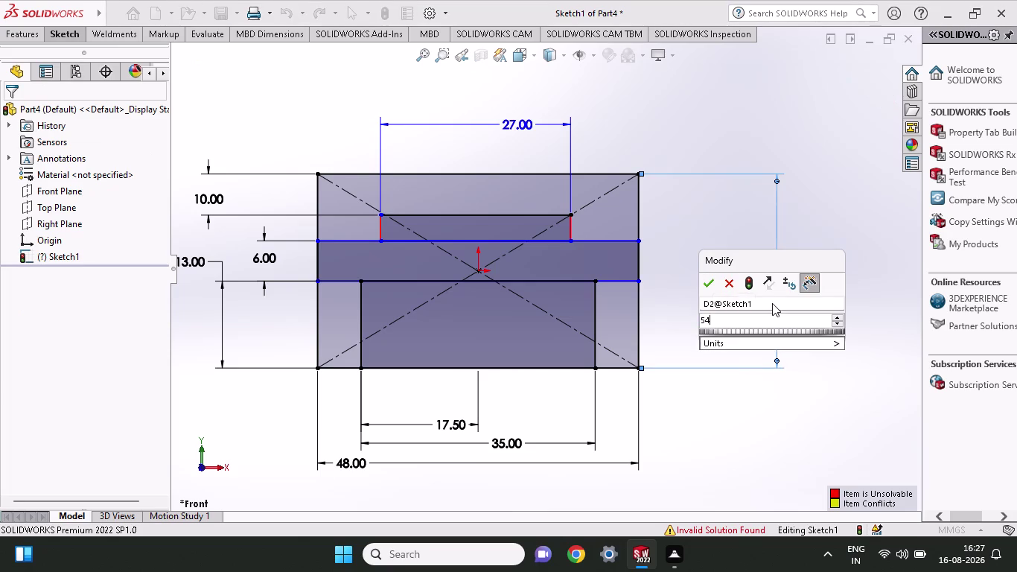
text(-)
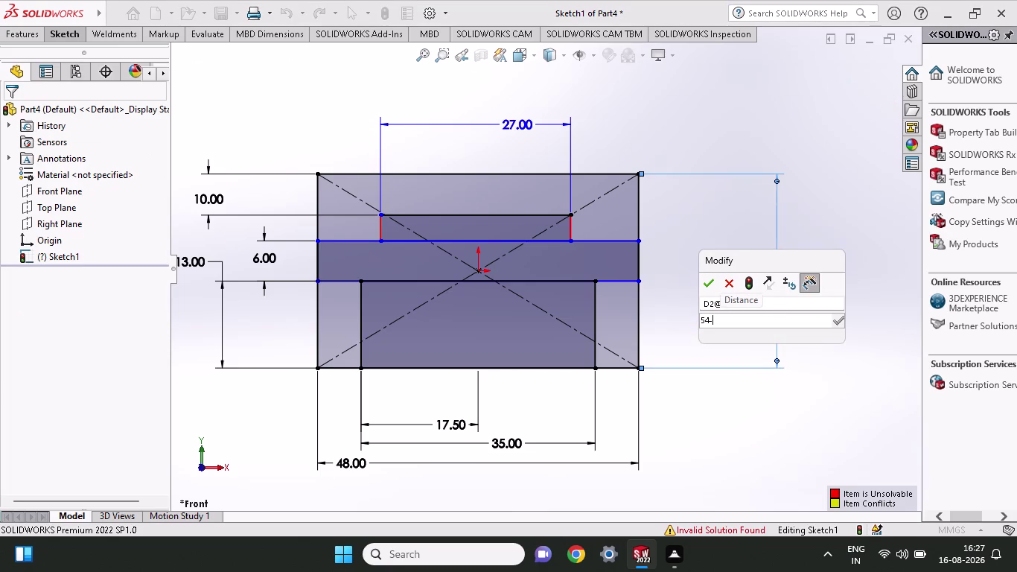
text(19)
key(Return)
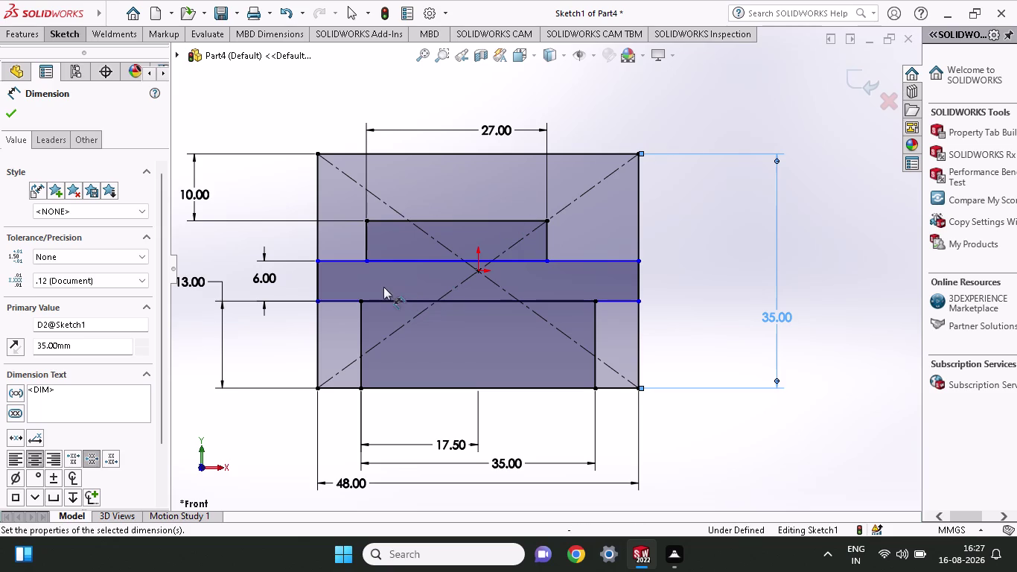
click(363, 217)
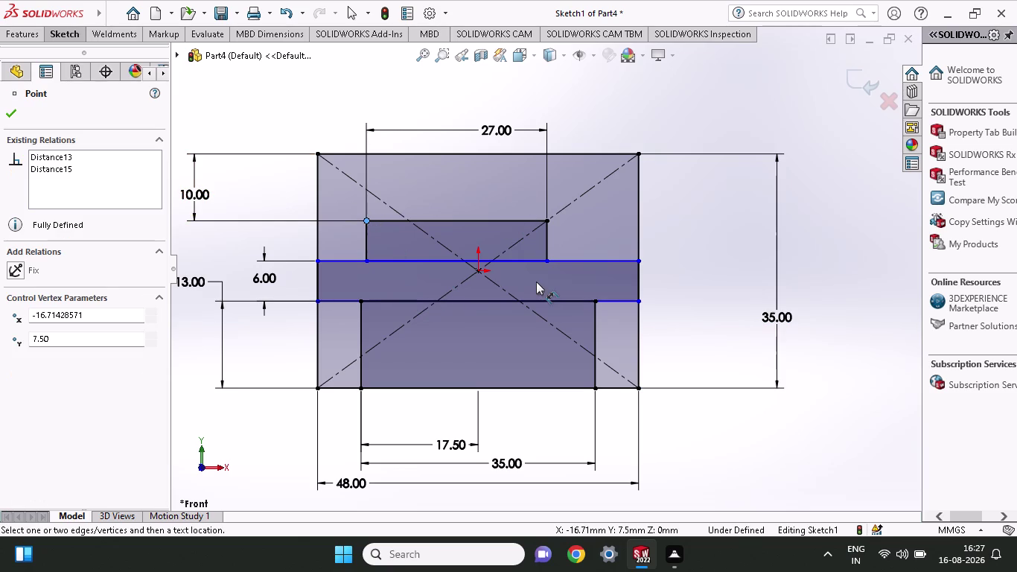
Cancel the unwanted 6 mm dimension between the slot corner and the middle line.
click(479, 258)
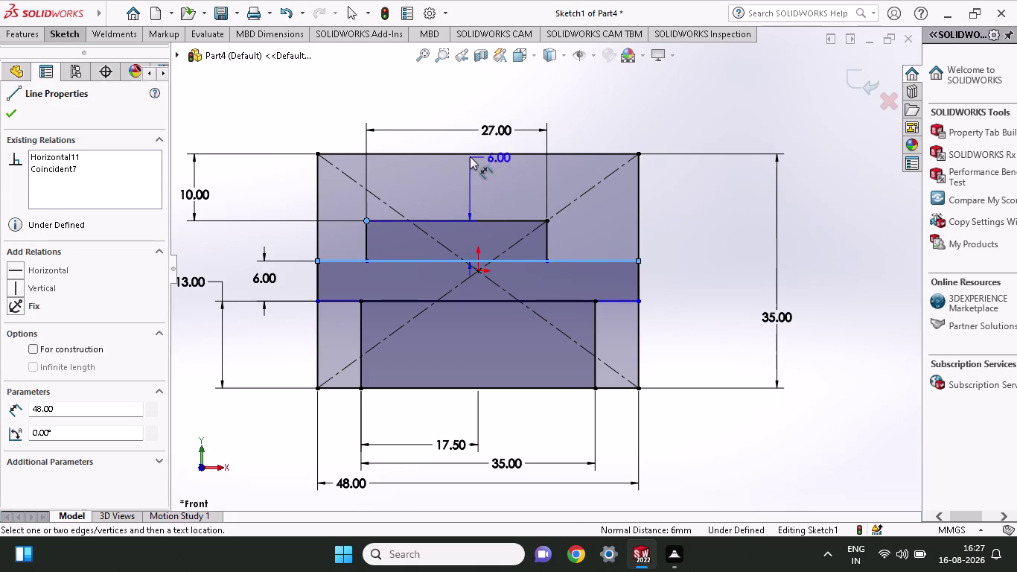
right_click(449, 178)
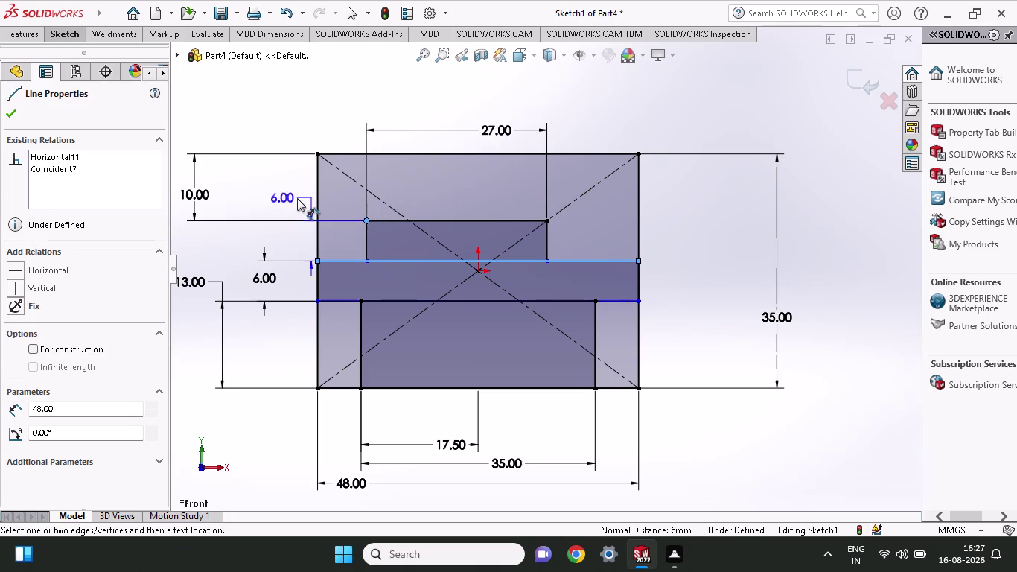
key(Escape)
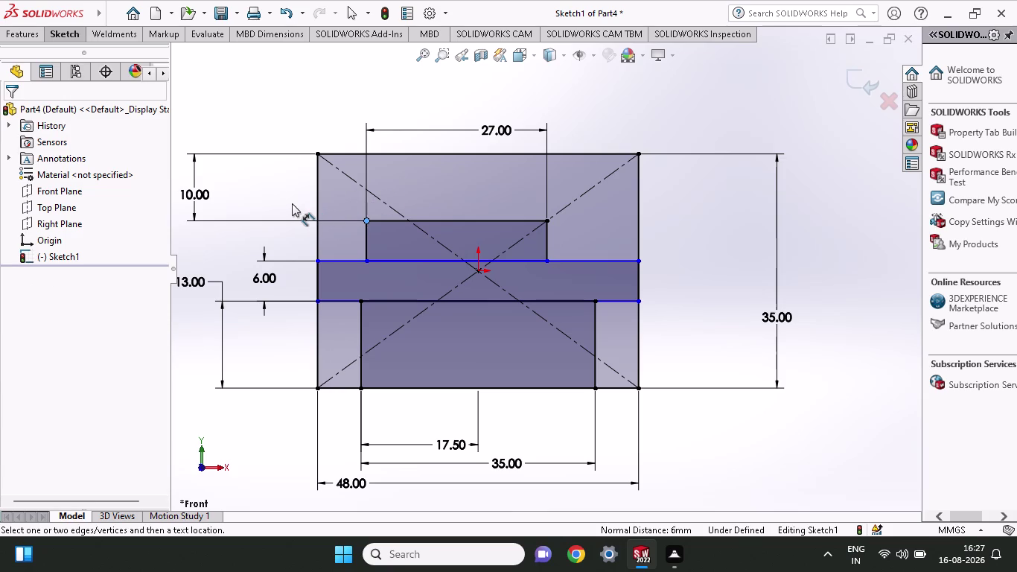
key(Escape)
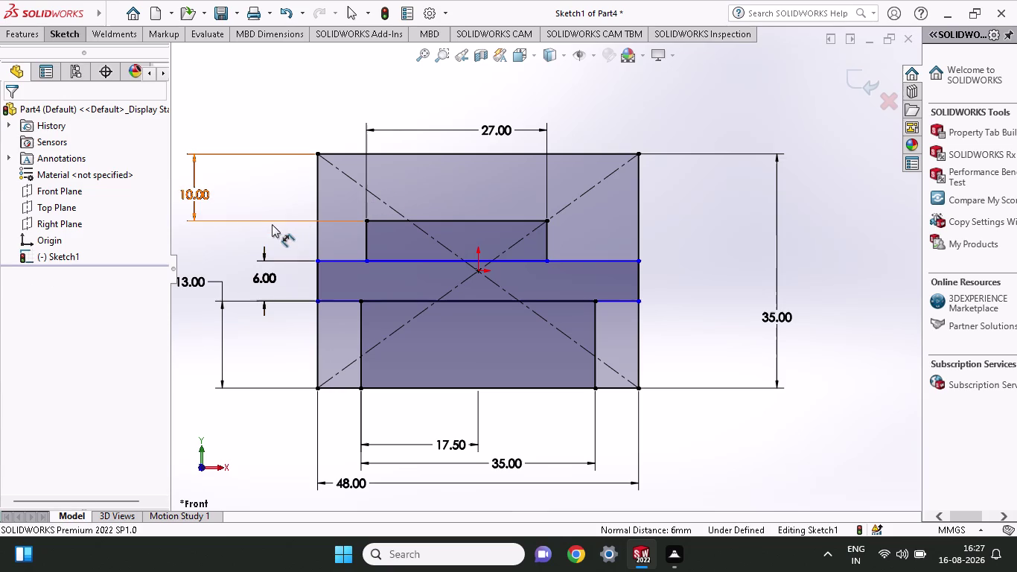
key(Escape)
key(Escape)
key(Escape)
key(Escape)
key(Escape)
key(Escape)
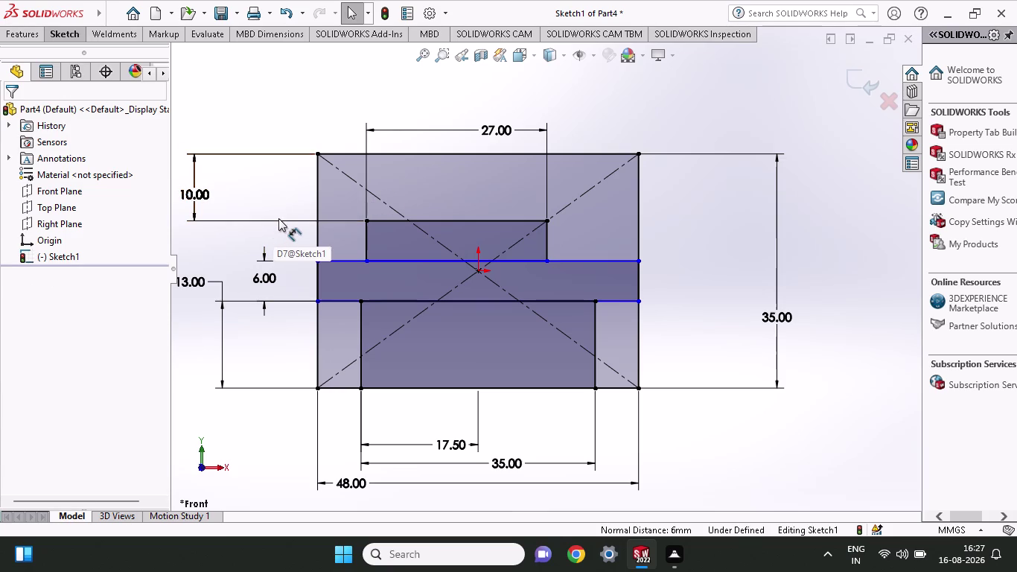
key(Escape)
Delete the 10 mm dimension from the outer top edge to the slot.
click(279, 218)
key(Delete)
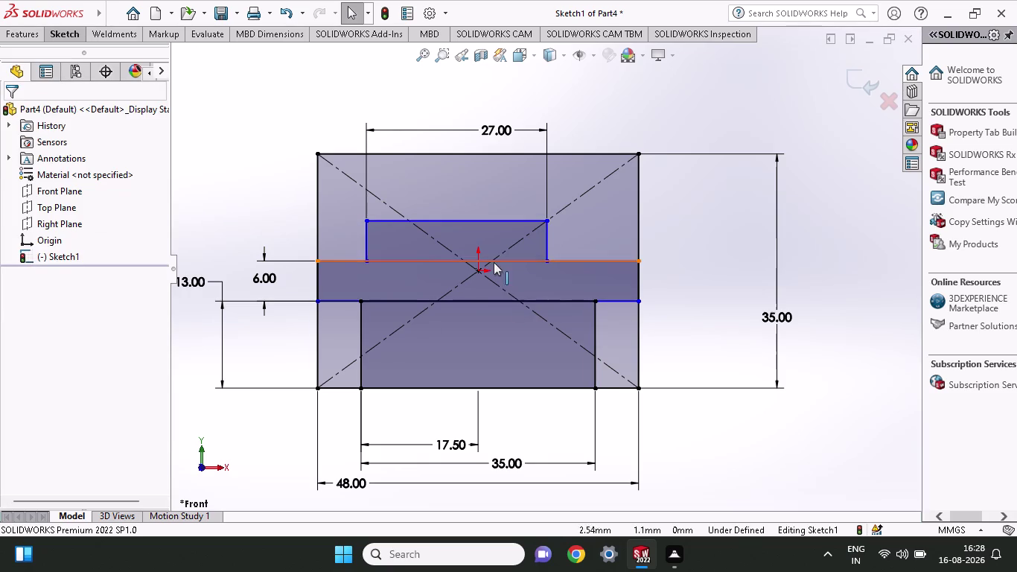
click(71, 41)
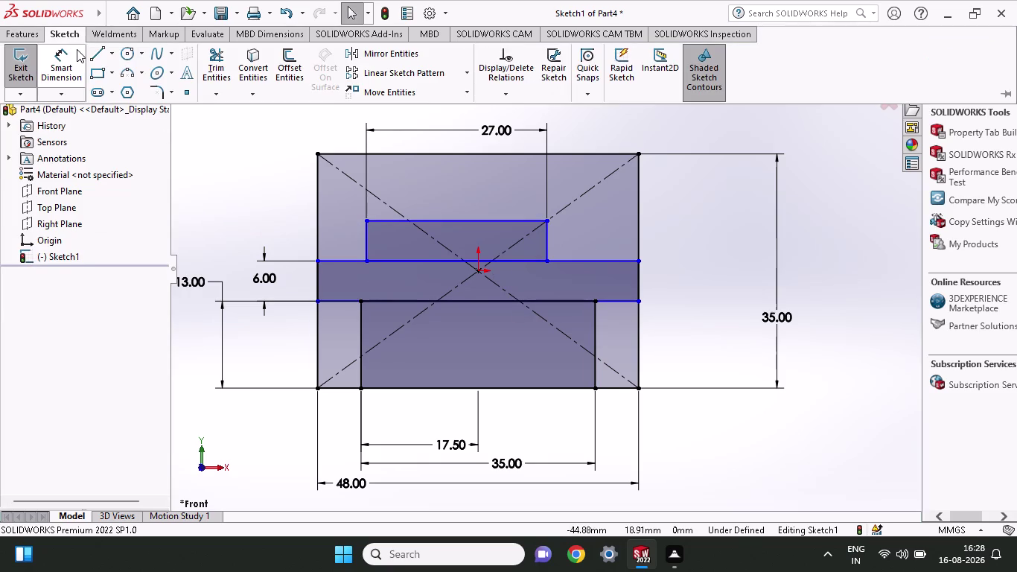
Dimension the slot's lower-left corner horizontally from the origin as 33/2.
click(77, 50)
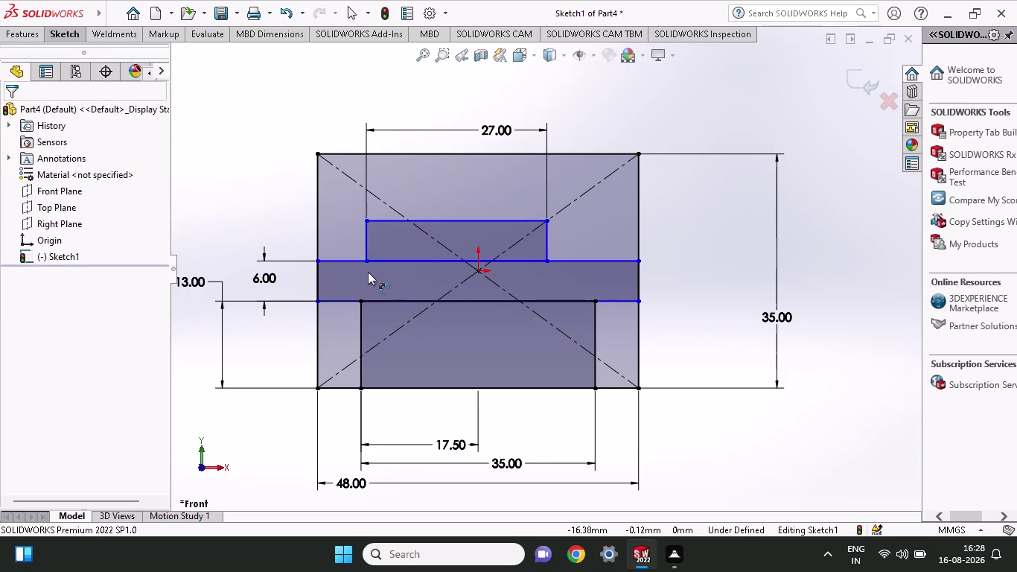
click(367, 261)
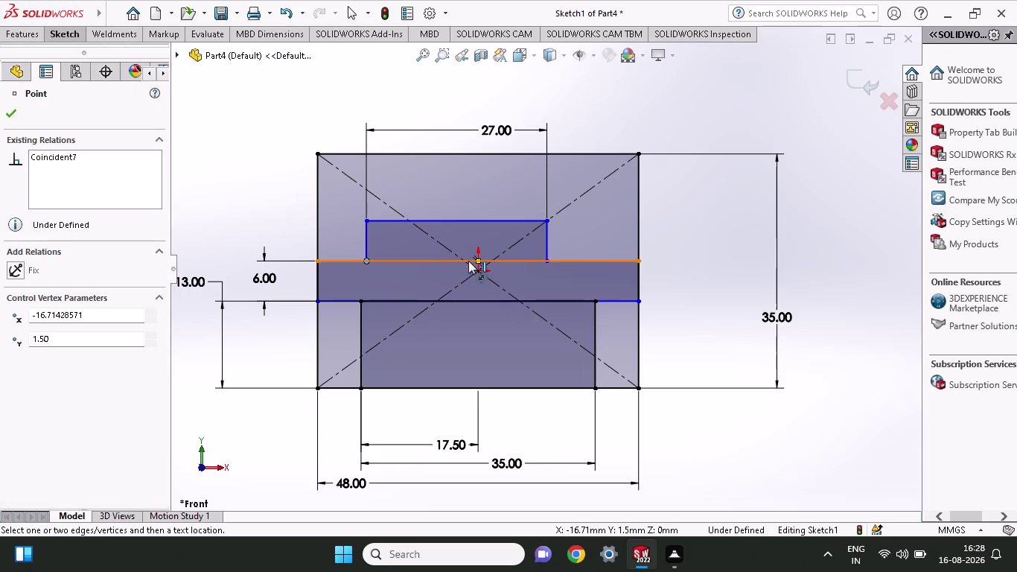
click(477, 261)
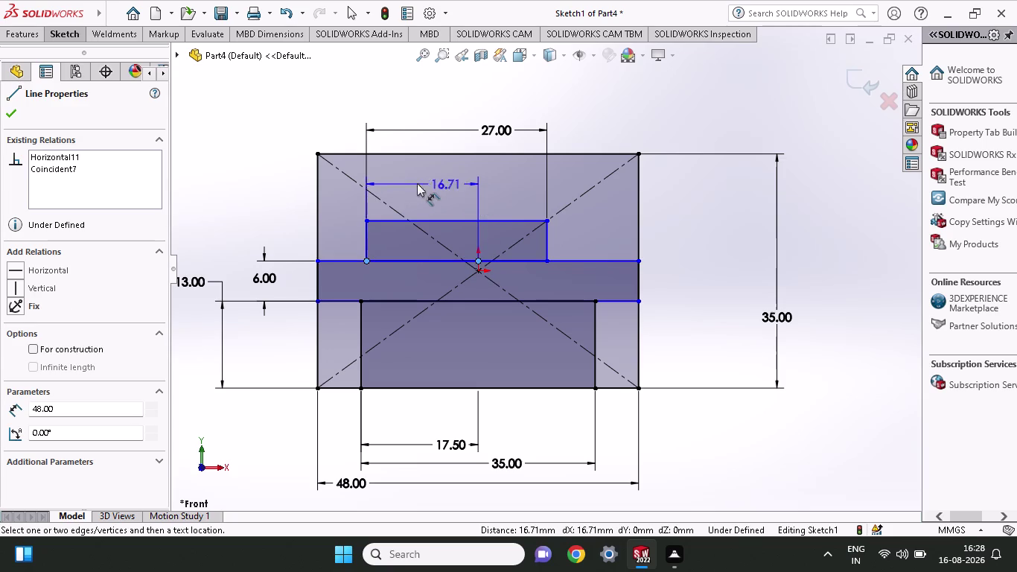
click(437, 114)
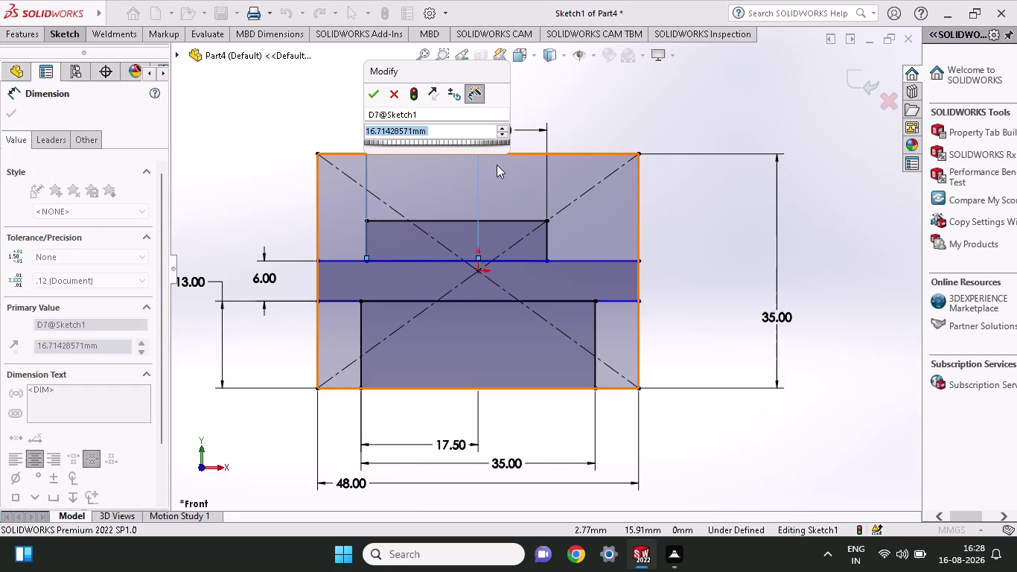
text(33)
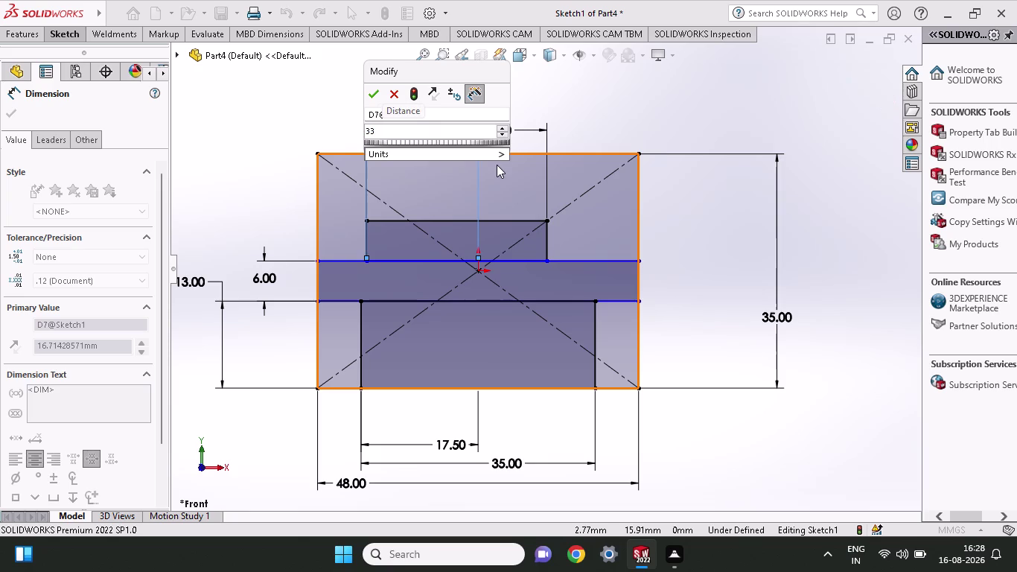
text(/2)
key(Return)
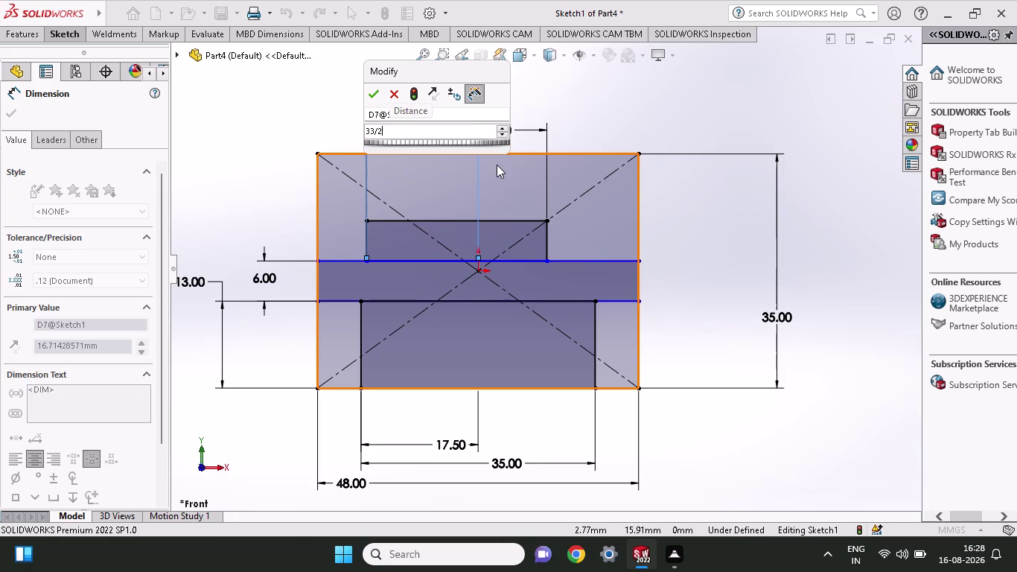